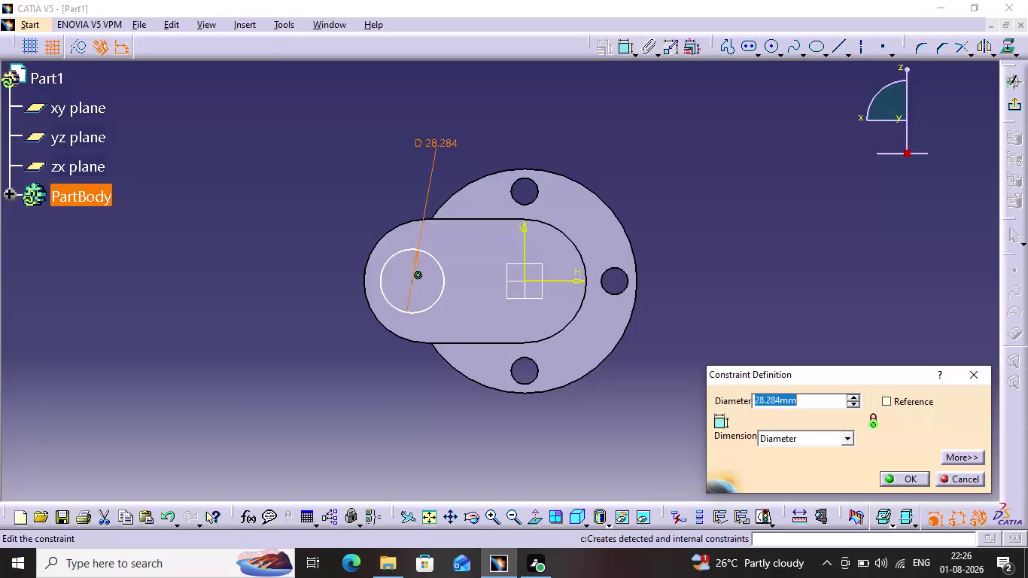
Change the circle's diameter from 28.284 to 45 mm.
double_click(443, 141)
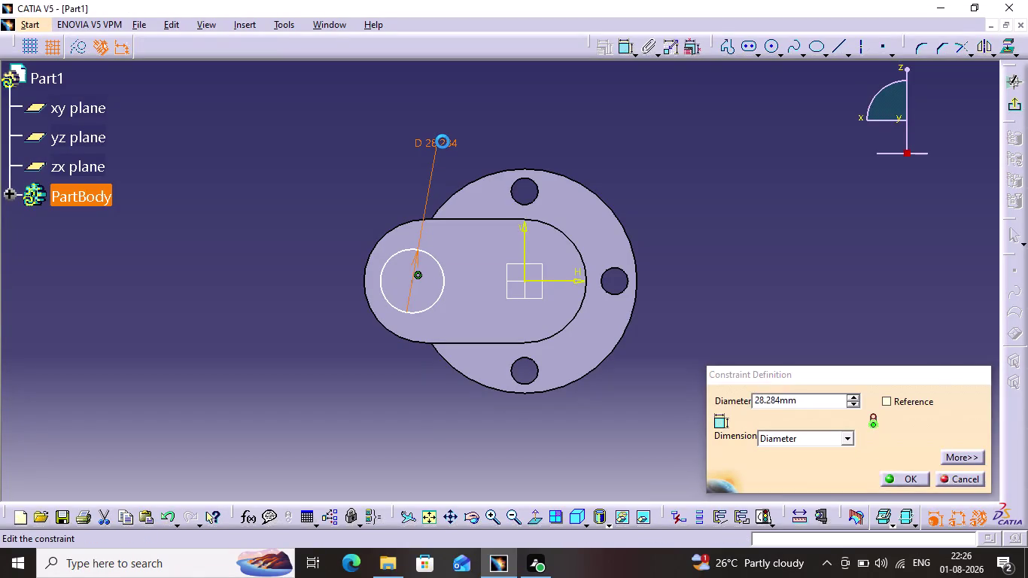
text(45)
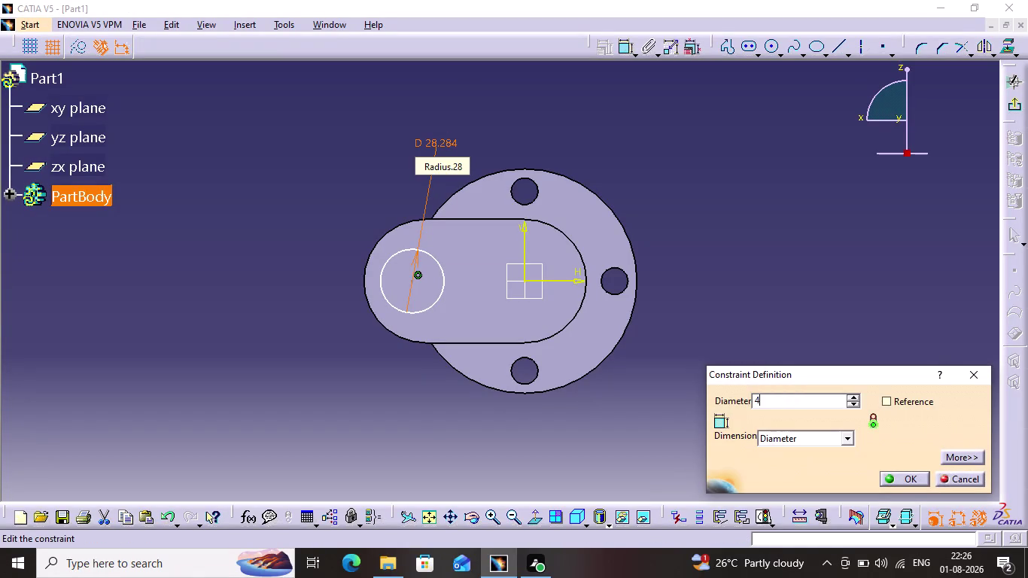
key(Return)
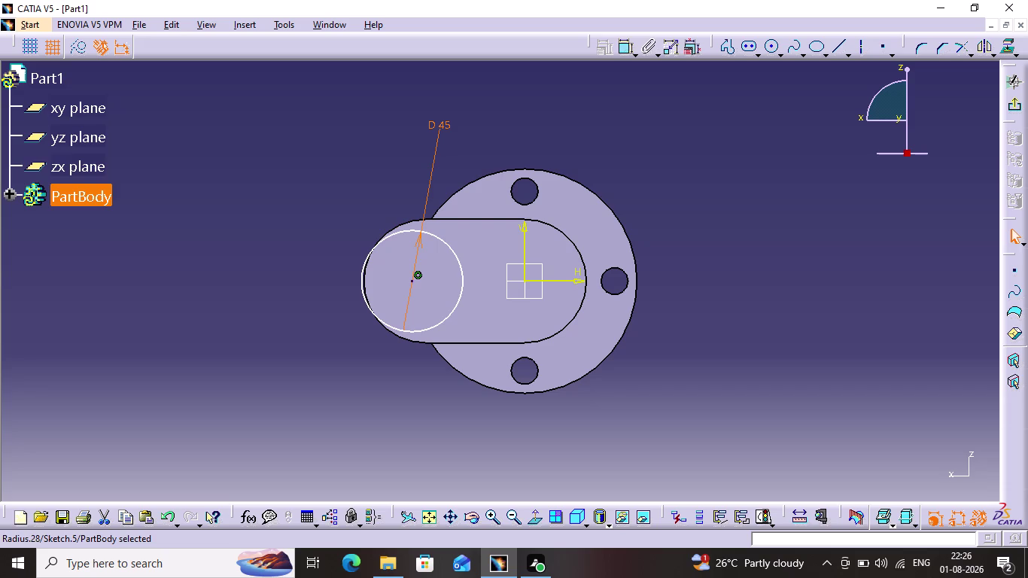
Make the circle concentric with the arm pad's rounded end and exit the sketch.
click(403, 232)
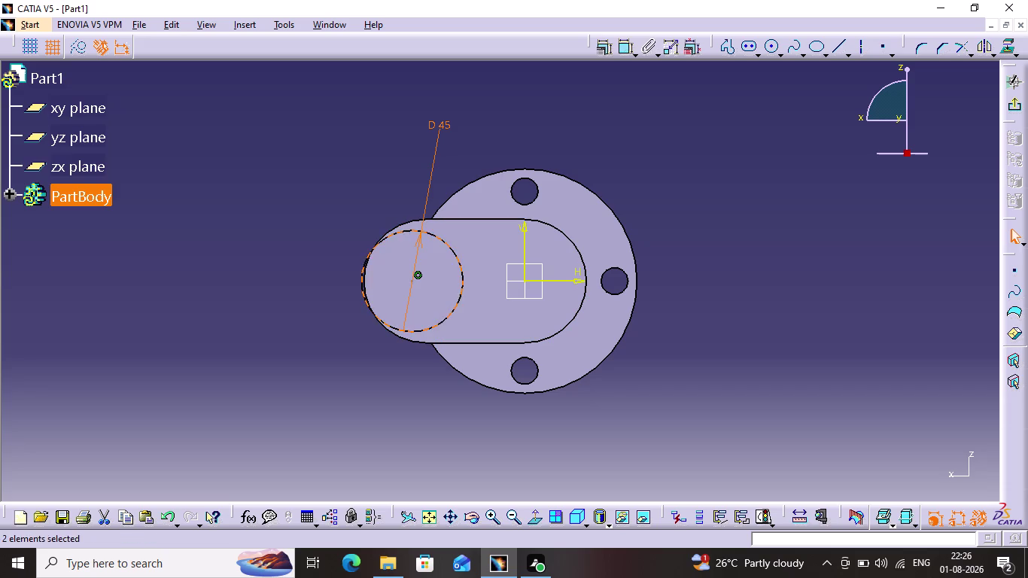
click(407, 223)
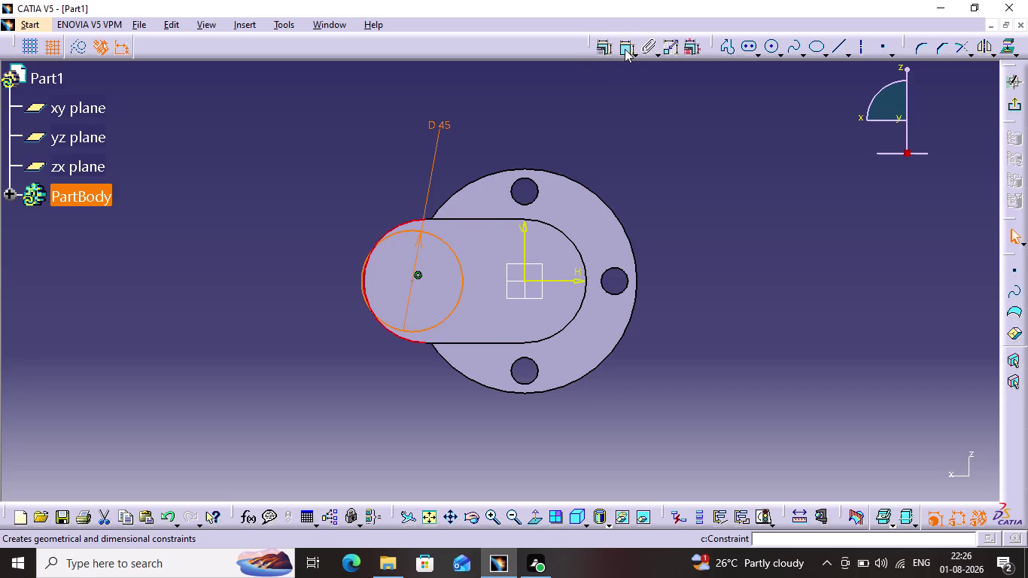
click(601, 48)
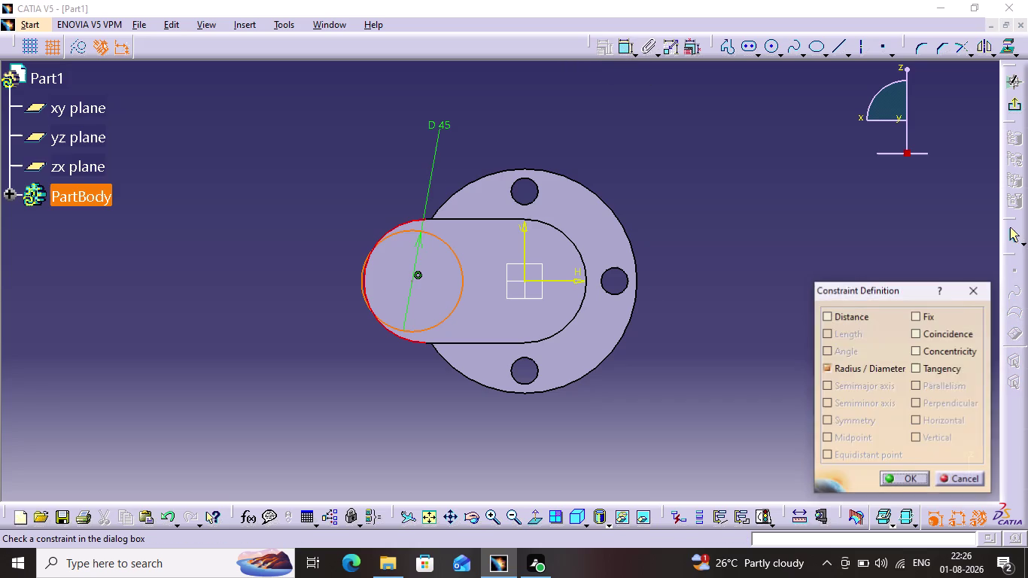
click(917, 350)
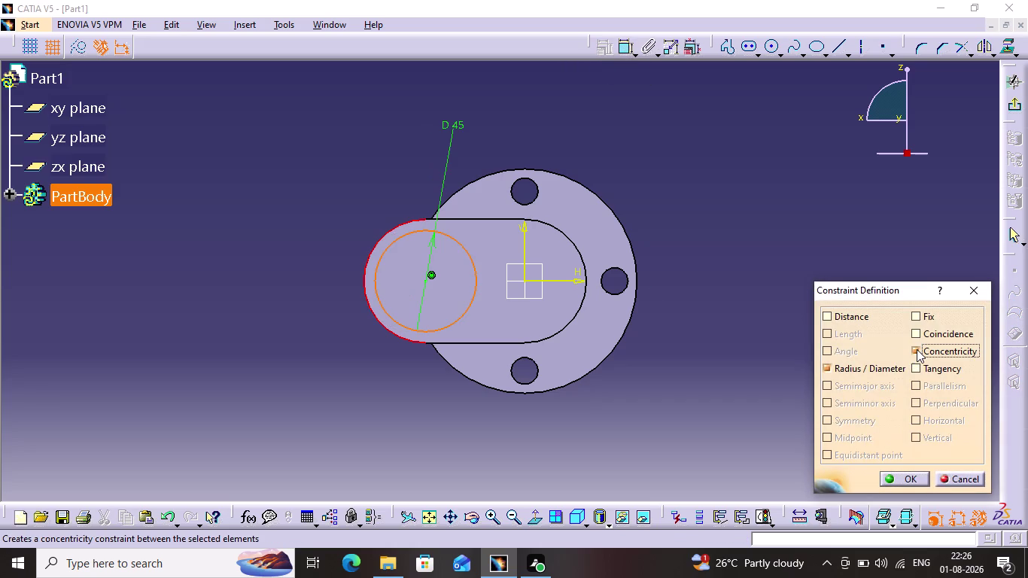
click(897, 483)
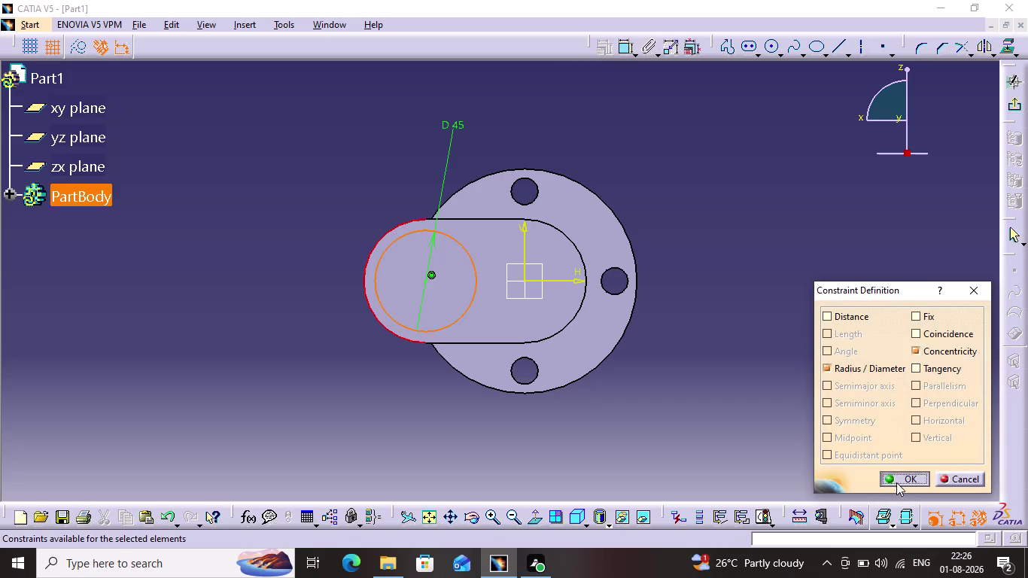
click(825, 319)
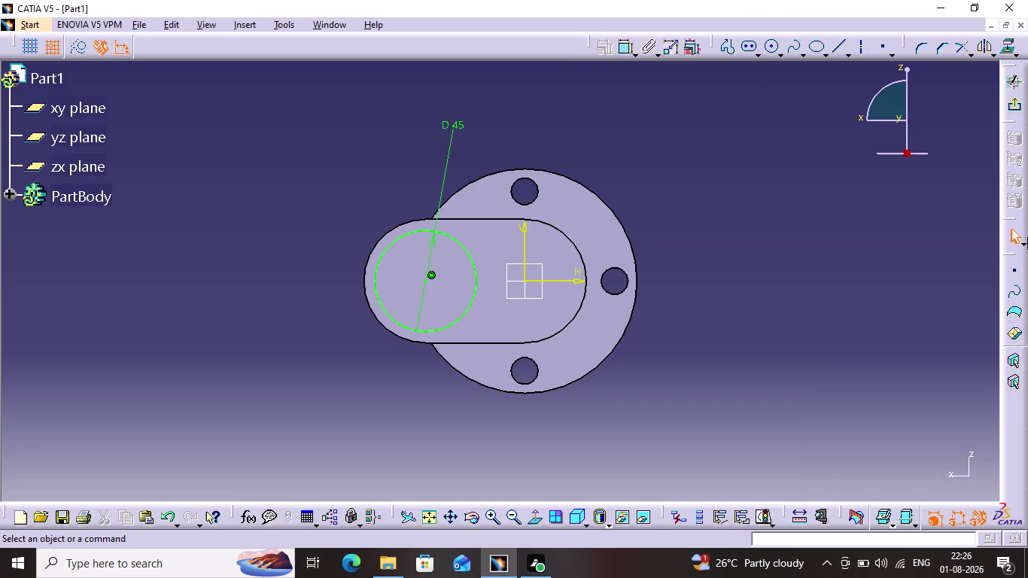
click(1024, 107)
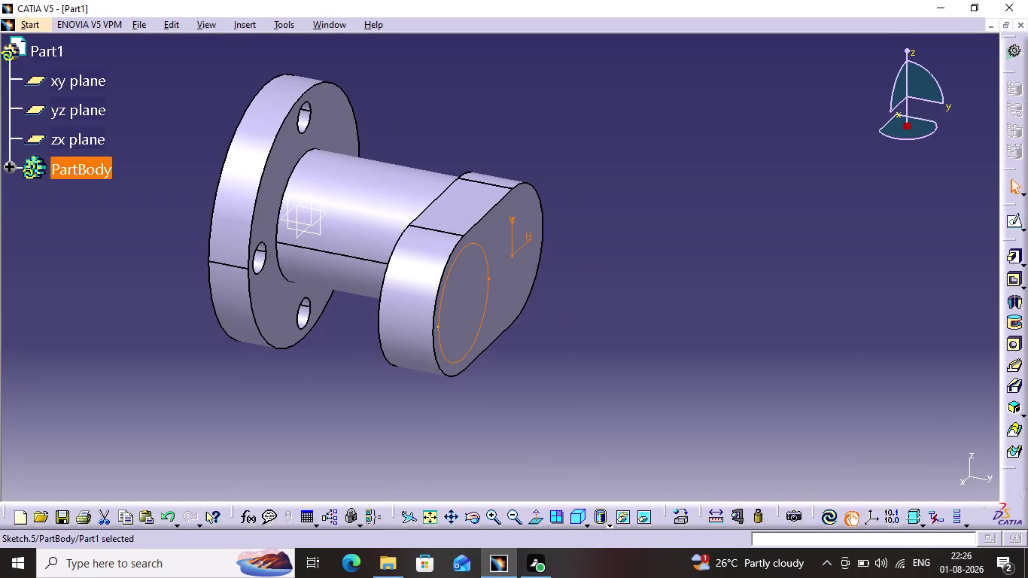
Pad the 45 mm circle 35 mm into a pin and start a sketch on its end face.
click(1010, 260)
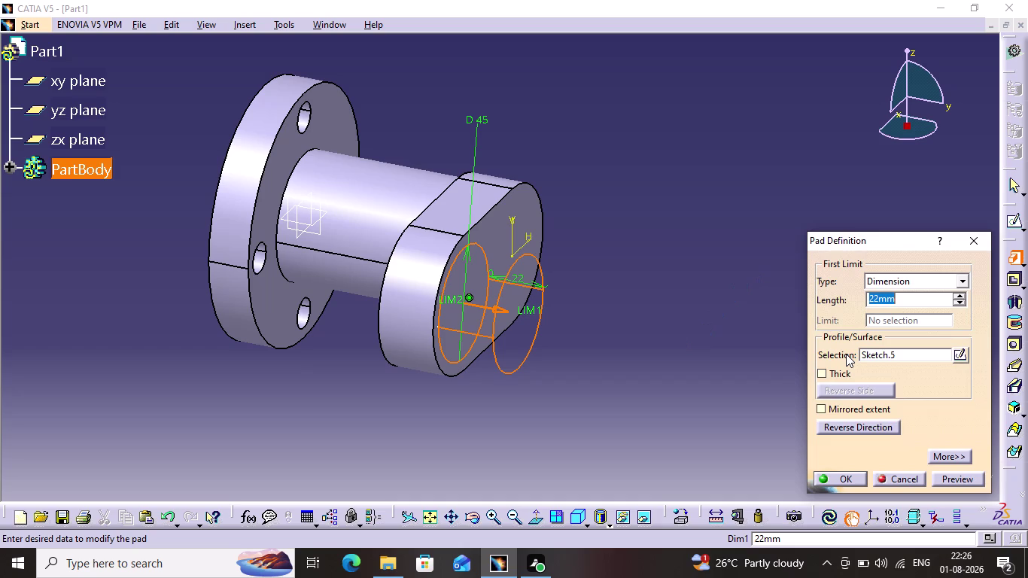
text(3)
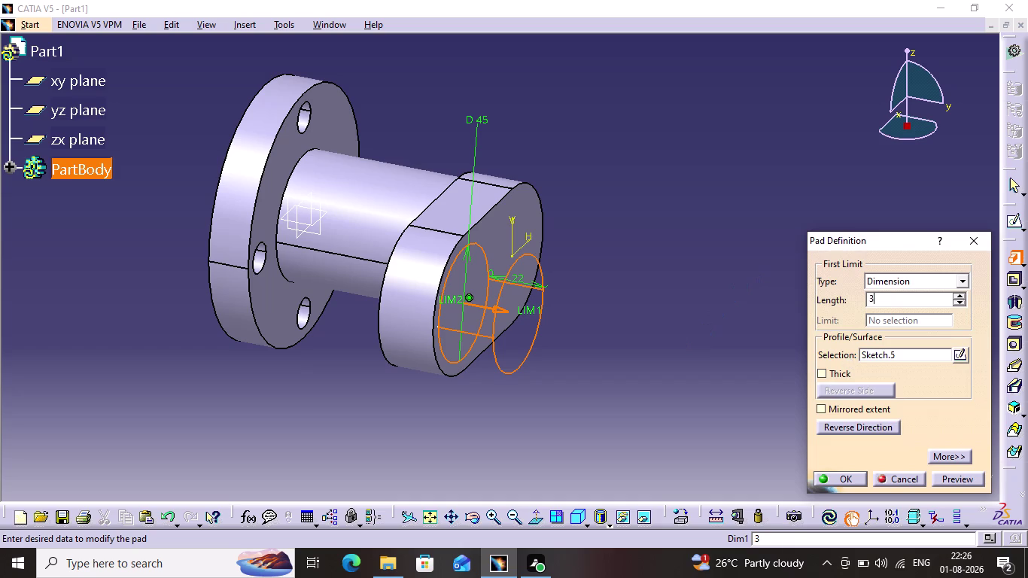
text(5)
key(Return)
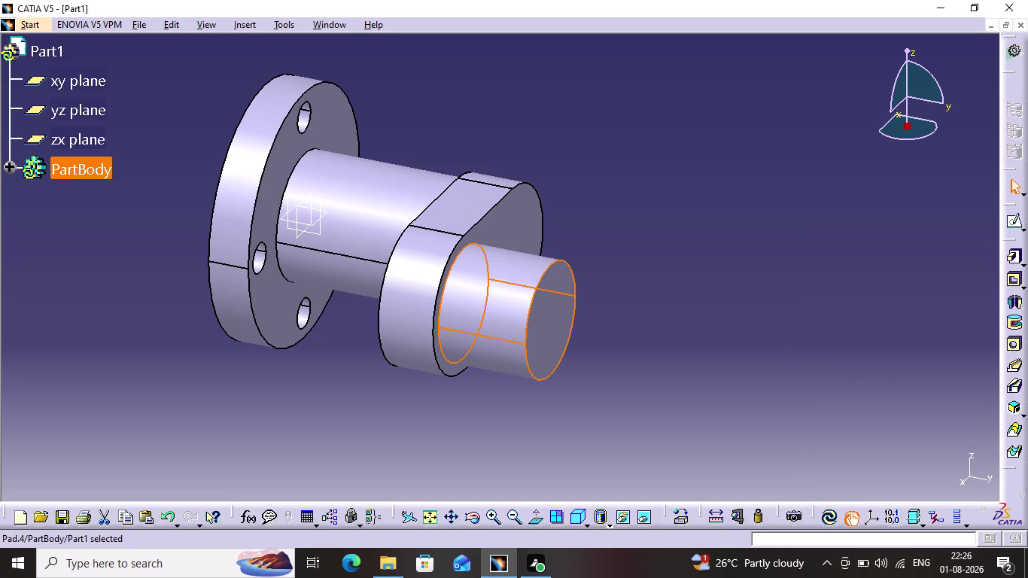
click(744, 427)
click(552, 300)
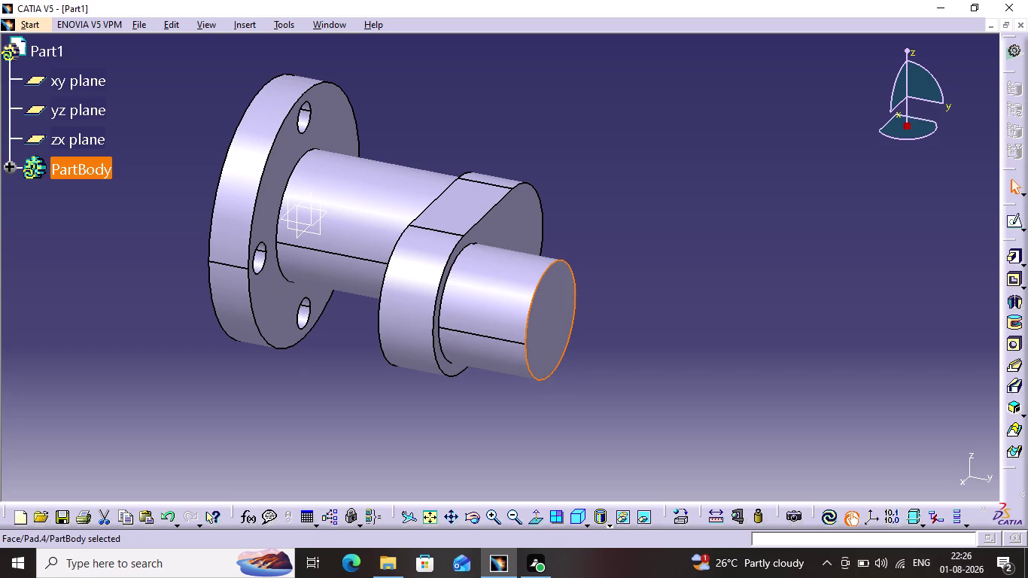
click(1010, 229)
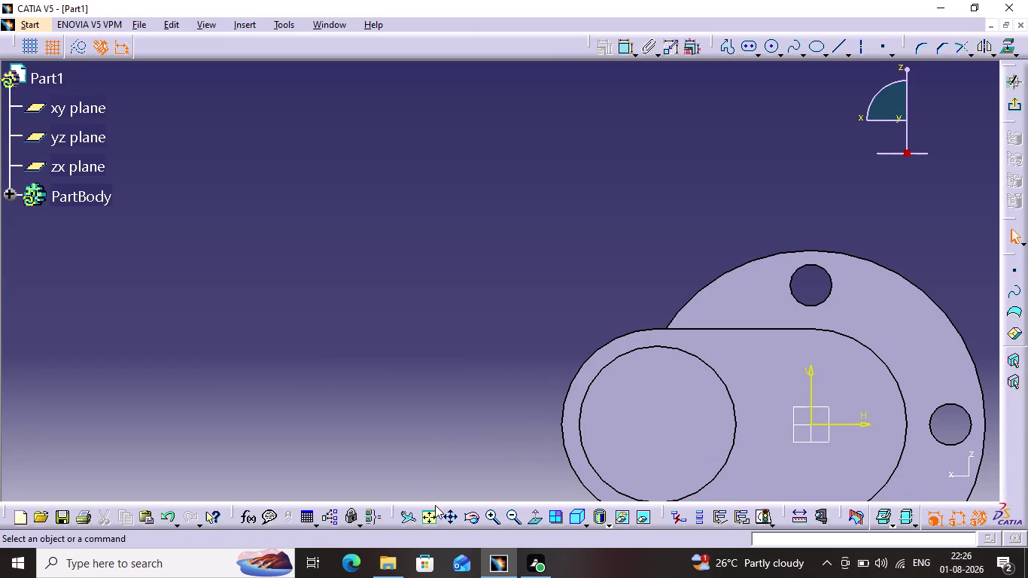
Draw an elongated slot from the pin's center along the horizontal axis.
click(434, 513)
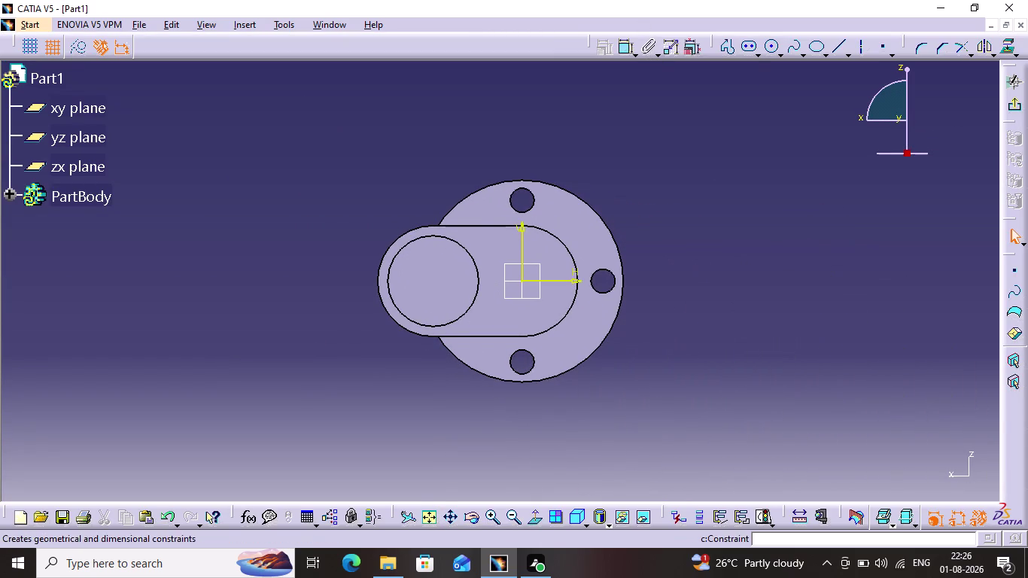
click(749, 54)
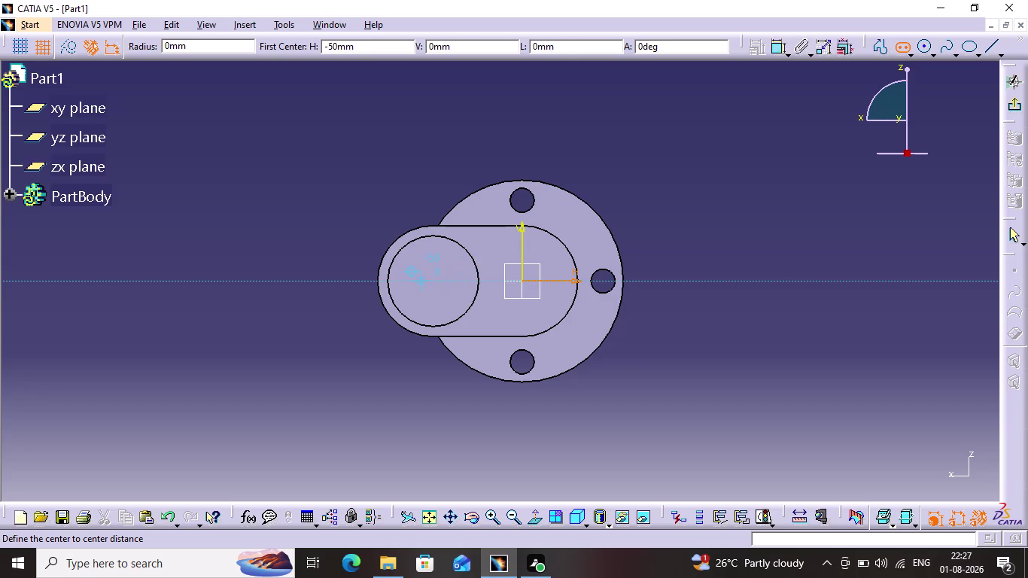
click(430, 281)
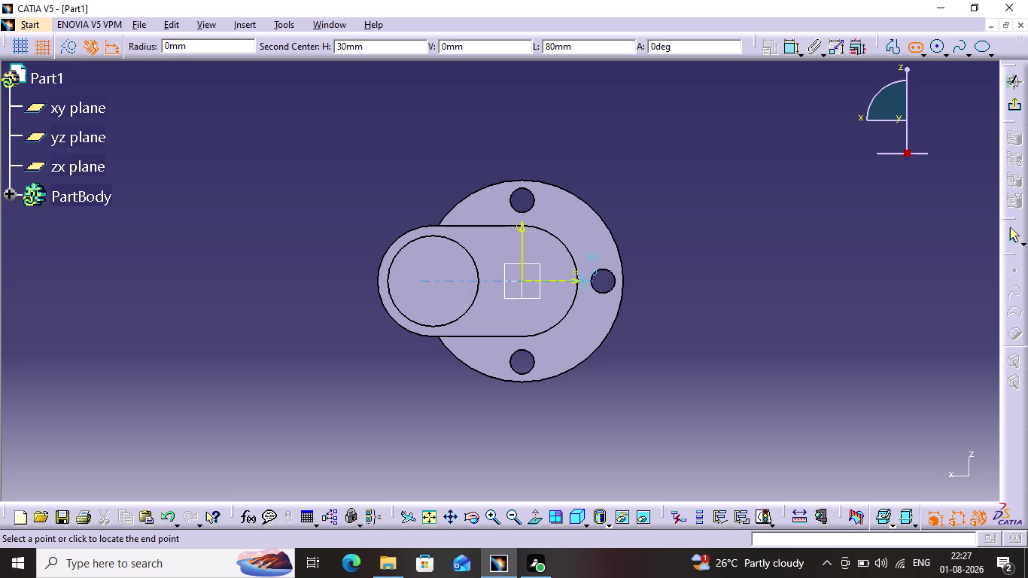
click(582, 284)
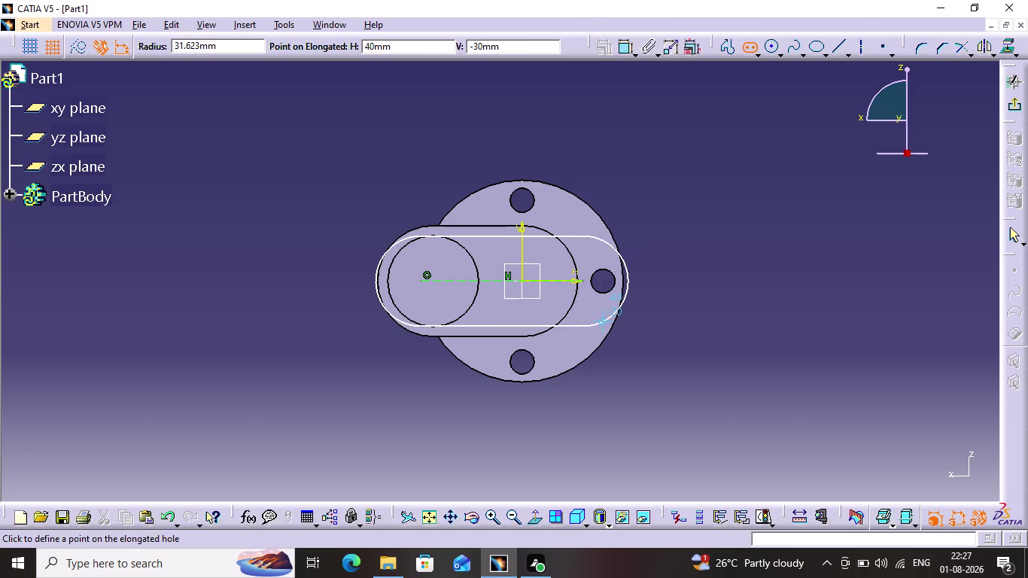
click(605, 341)
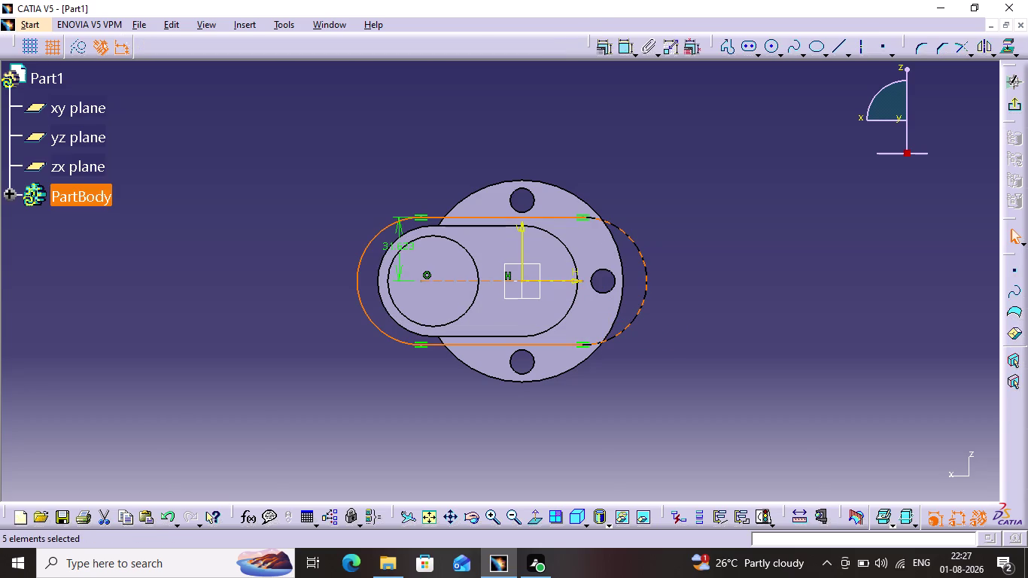
double_click(408, 244)
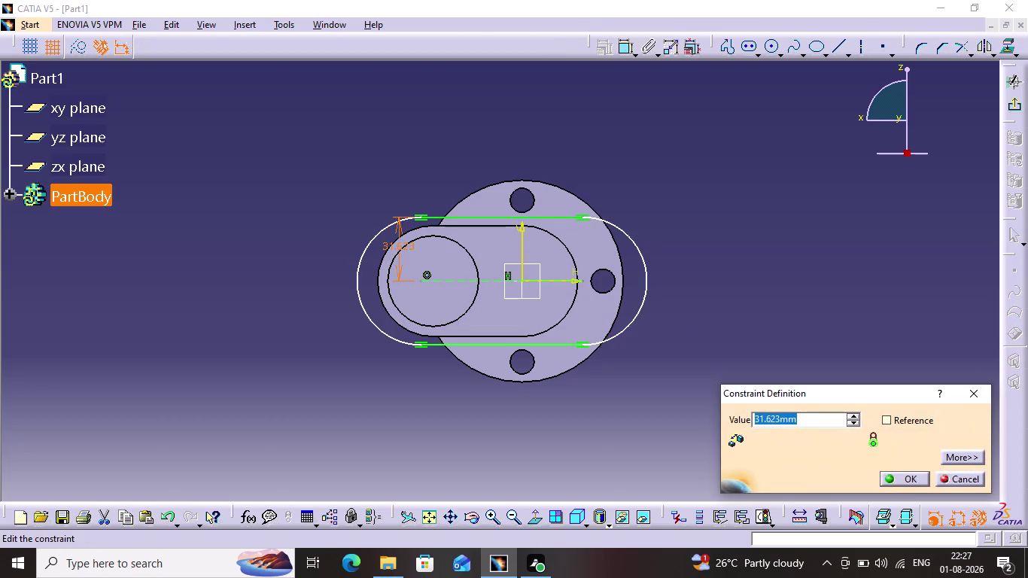
Change the slot's end radius from 31.623 to 27.5 mm.
key(2)
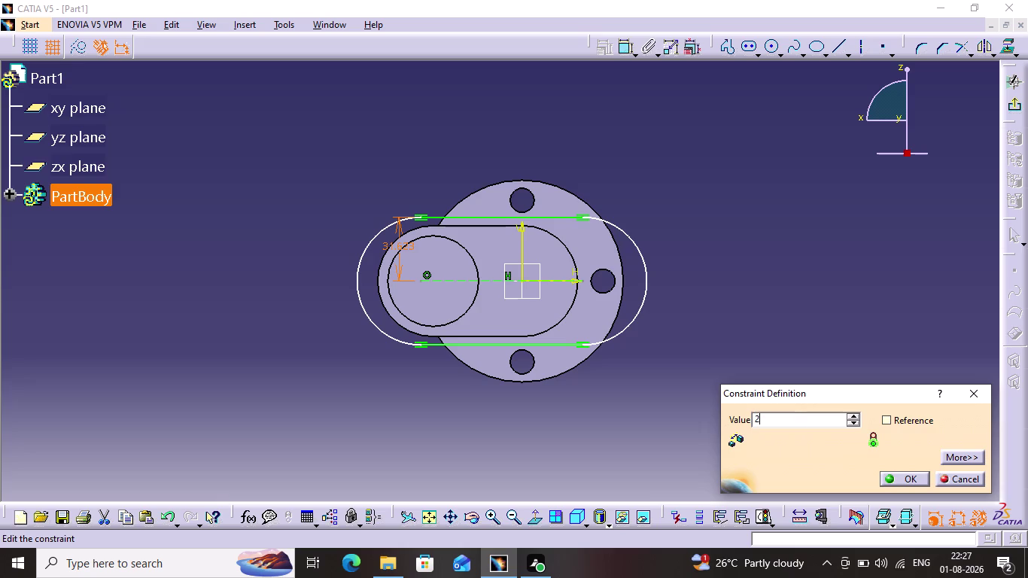
key(6)
key(BackSpace)
text(7.)
text(5)
click(920, 475)
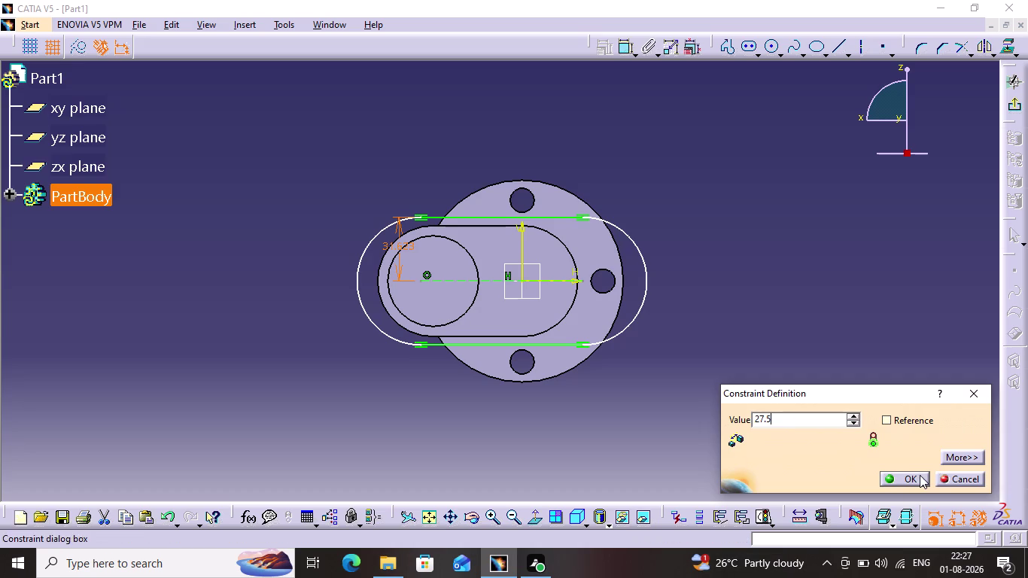
click(499, 225)
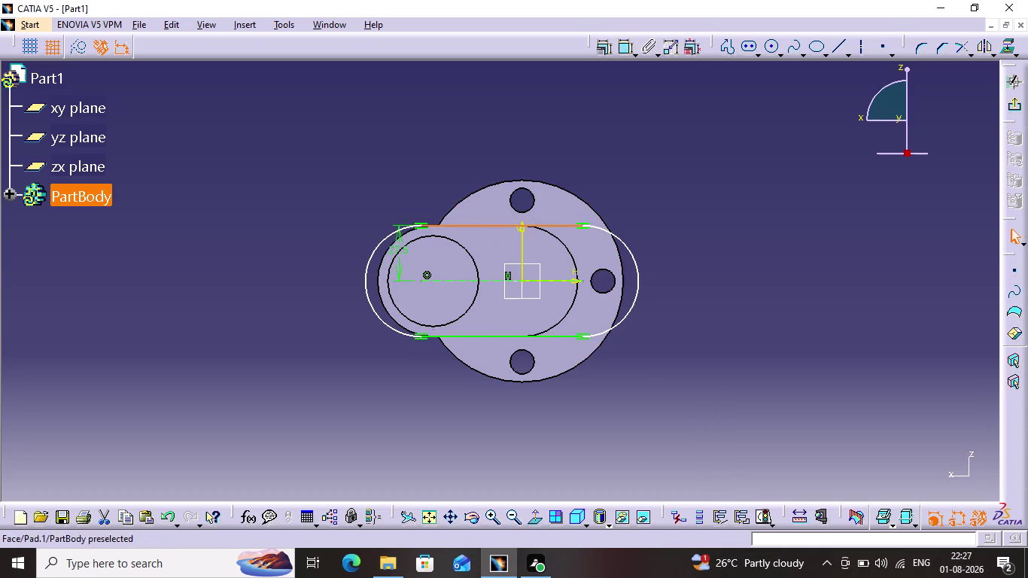
click(622, 43)
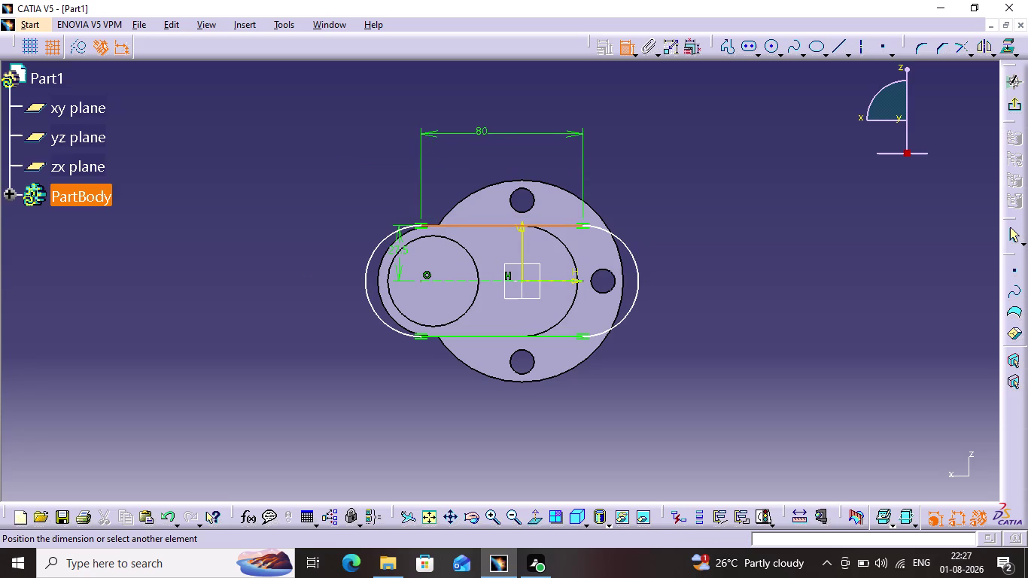
Place the 80 mm center-distance dimension and pick the slot center and pin edge.
click(502, 123)
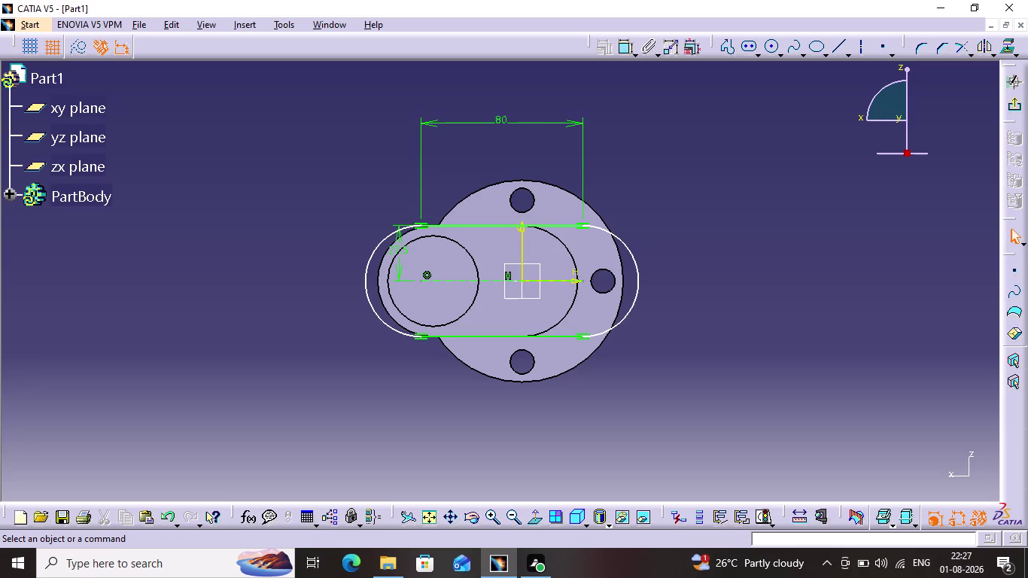
click(607, 95)
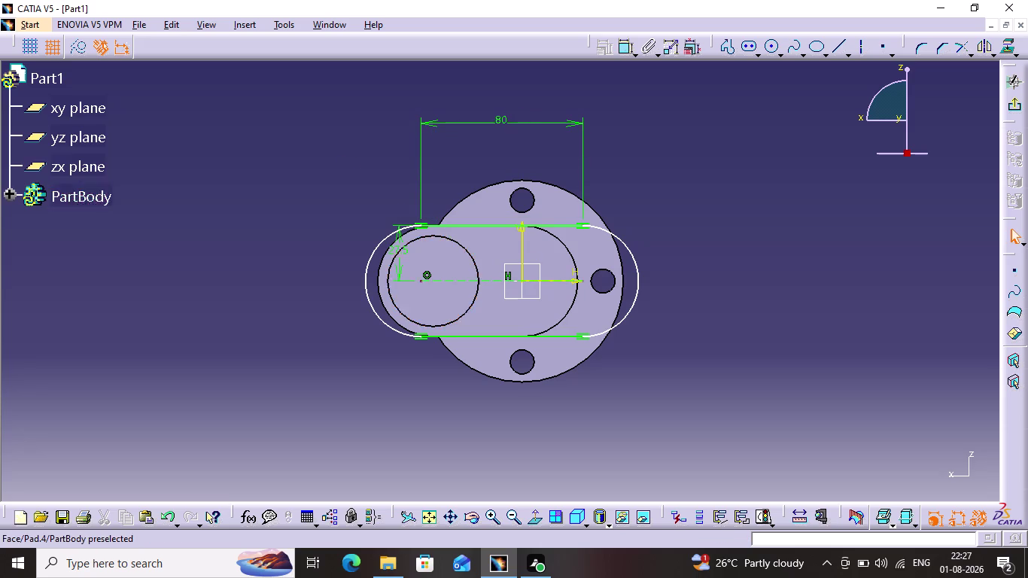
click(420, 281)
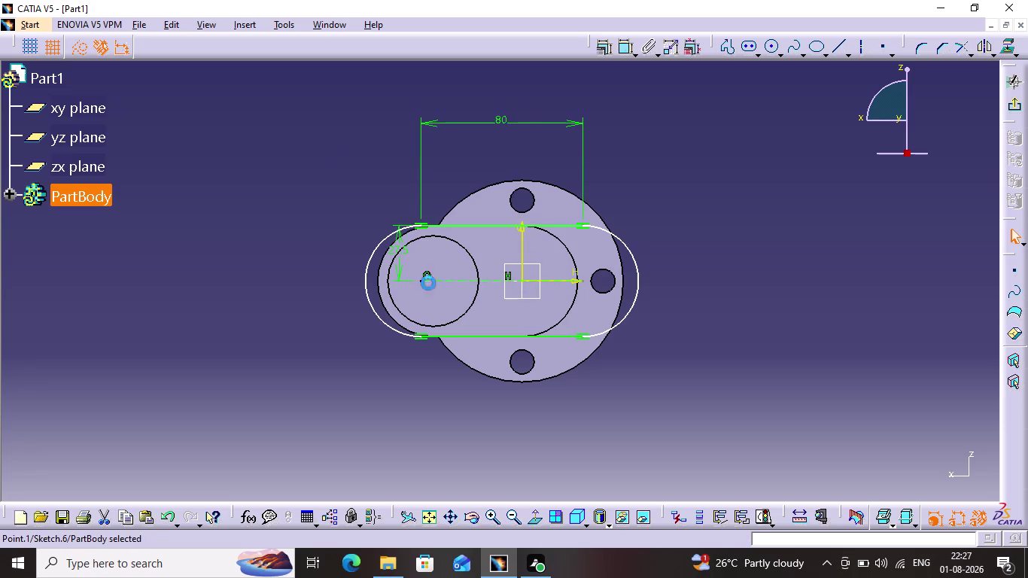
click(488, 306)
click(321, 274)
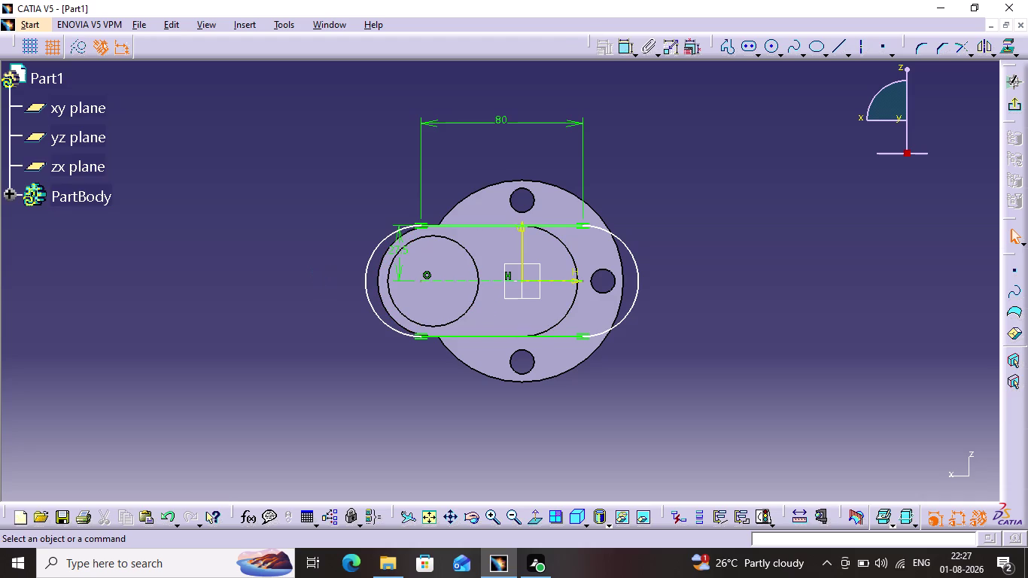
click(370, 275)
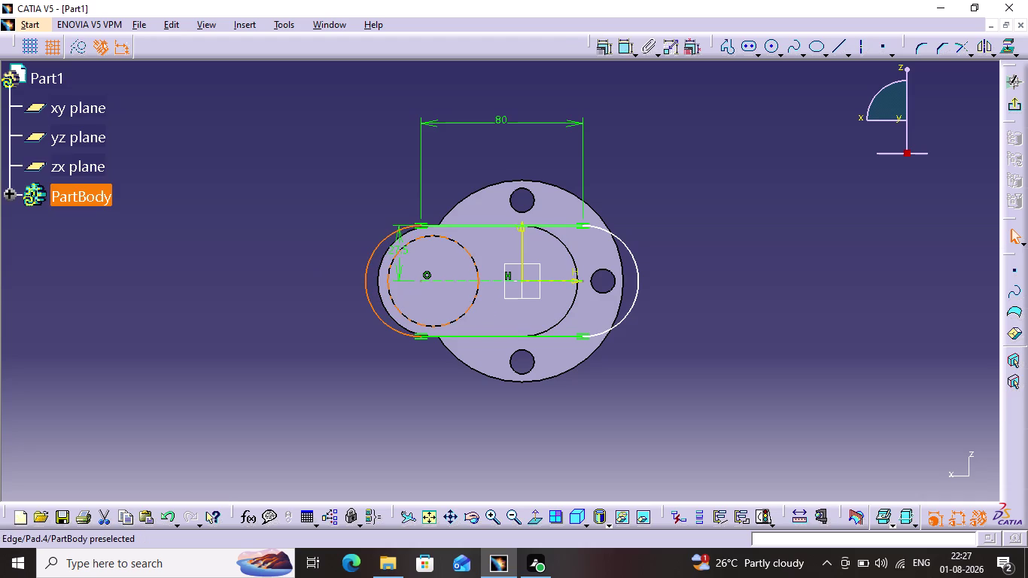
Make the slot's left arc concentric with the smaller circle and exit the sketch.
click(472, 259)
click(599, 51)
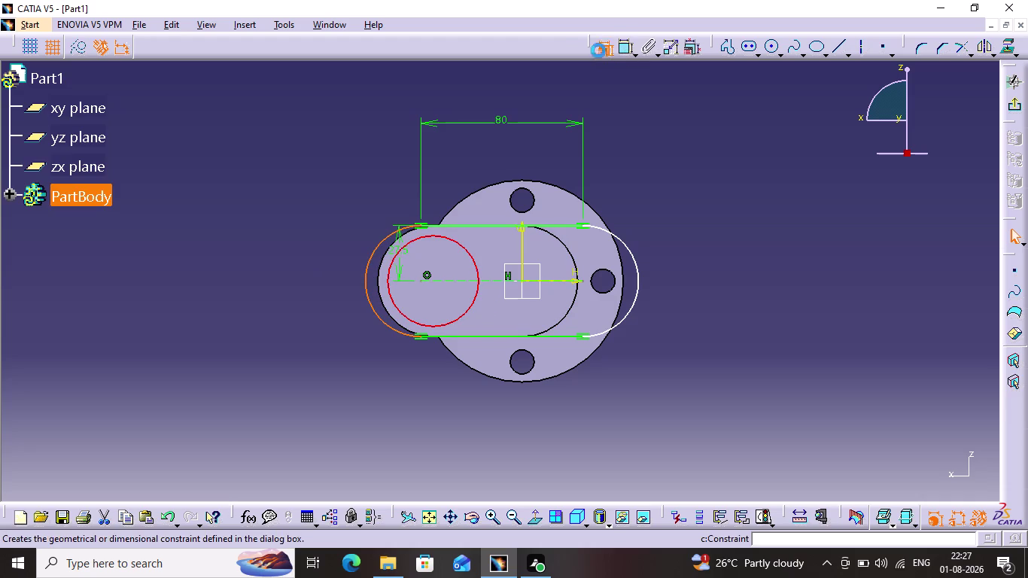
click(921, 353)
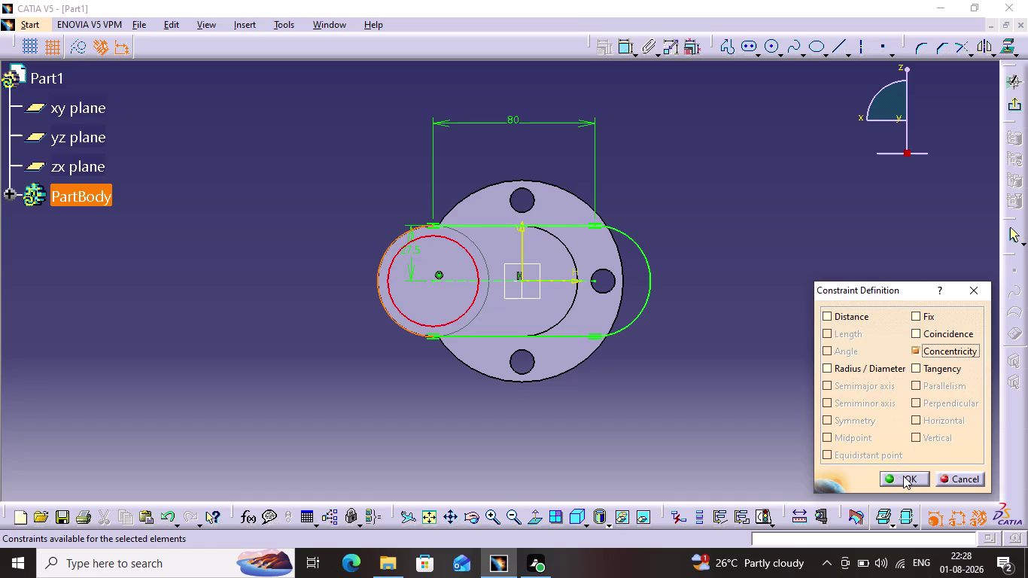
click(903, 475)
click(818, 392)
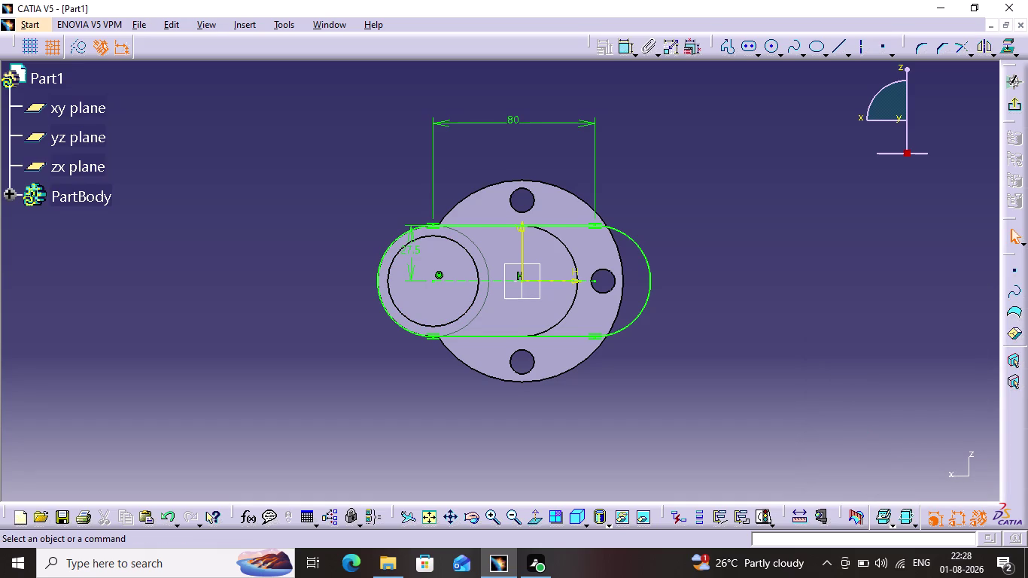
click(1014, 116)
Pad the oblong profile 25 mm into an arm and start a sketch on its face.
click(1015, 110)
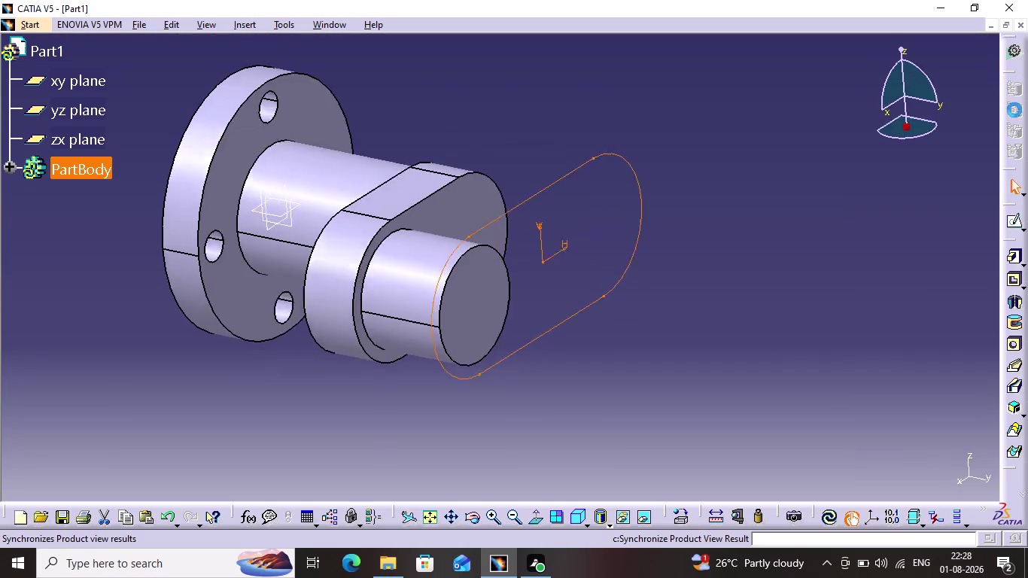
click(1013, 254)
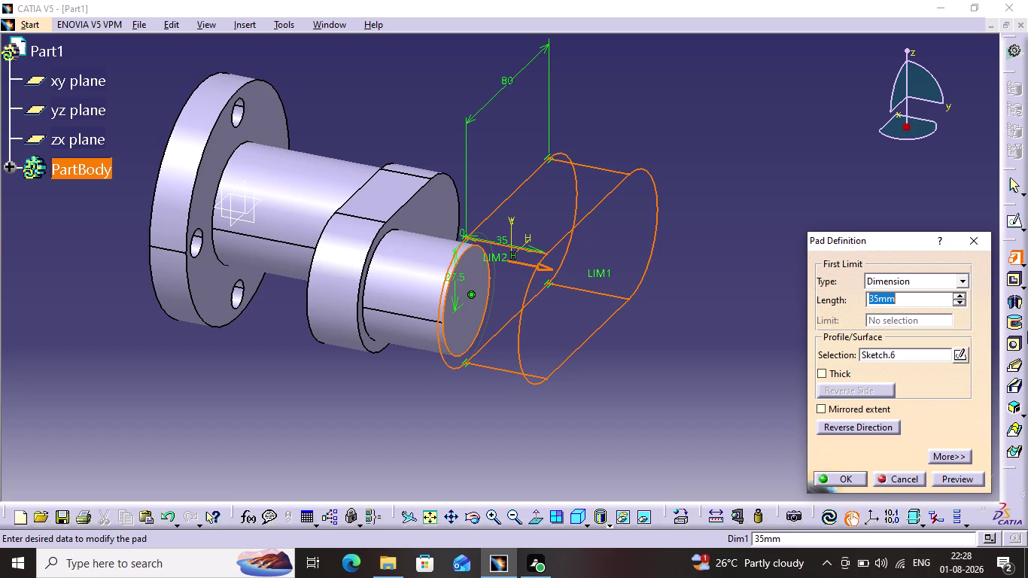
text(25)
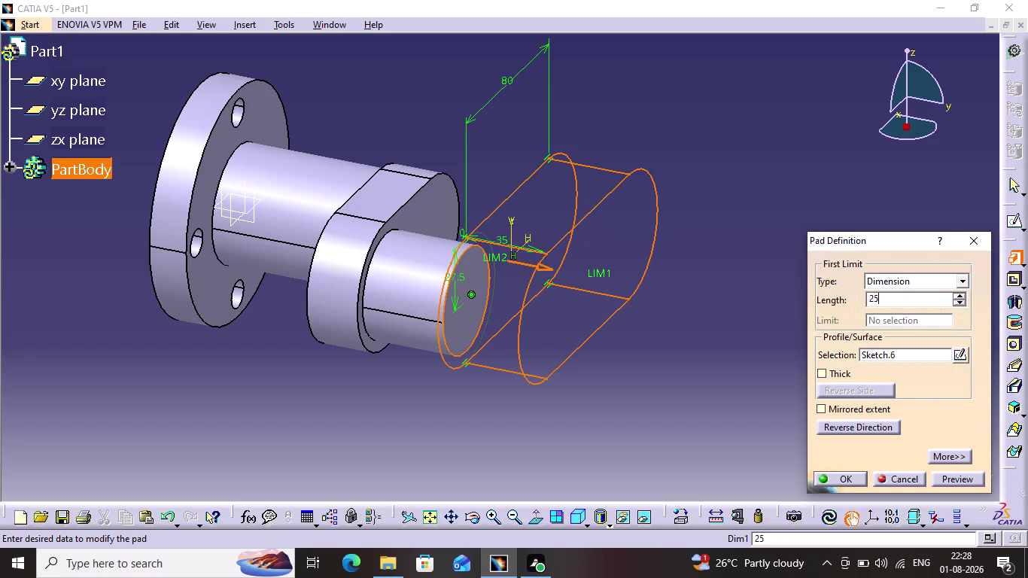
key(Return)
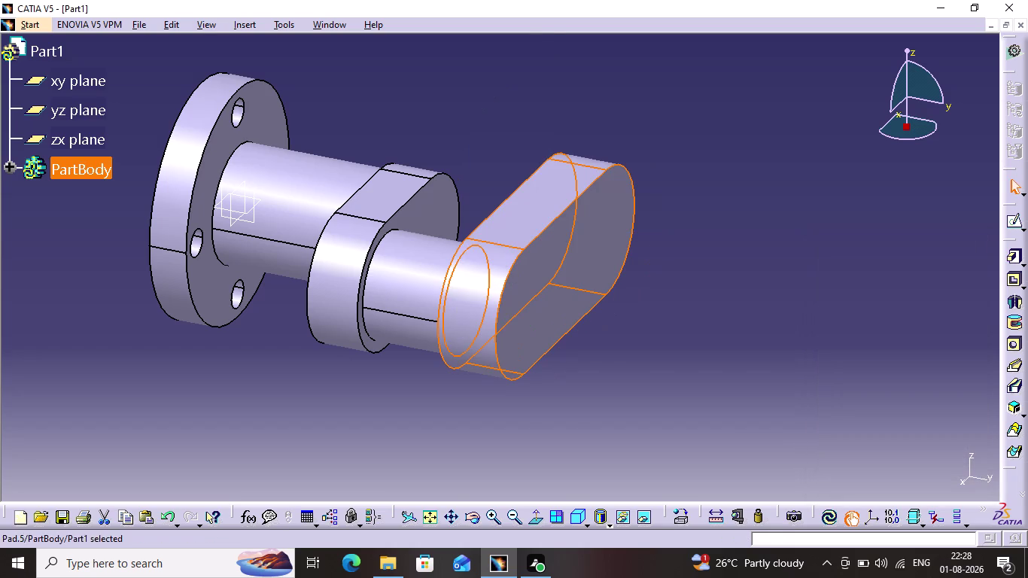
click(724, 200)
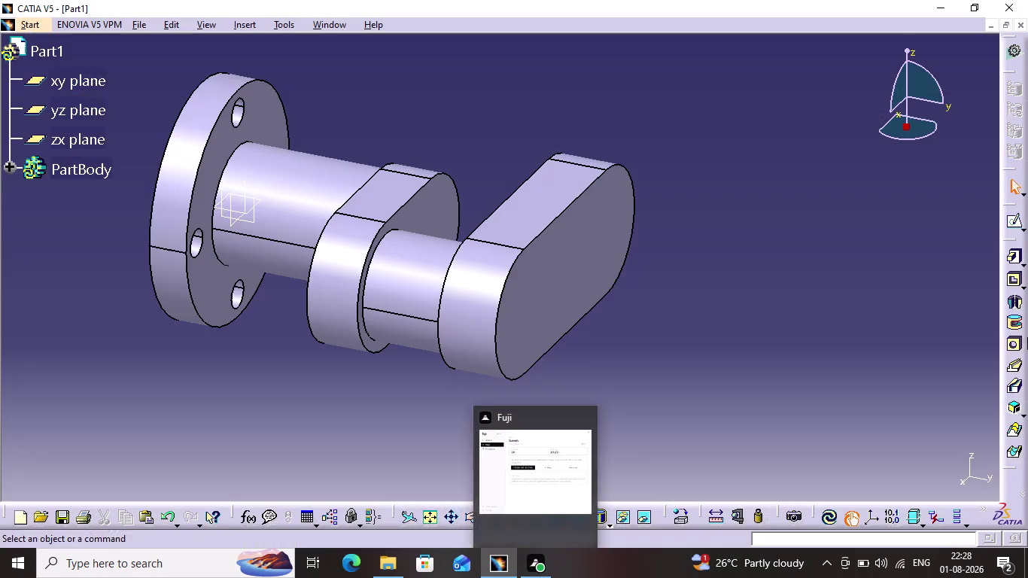
click(596, 237)
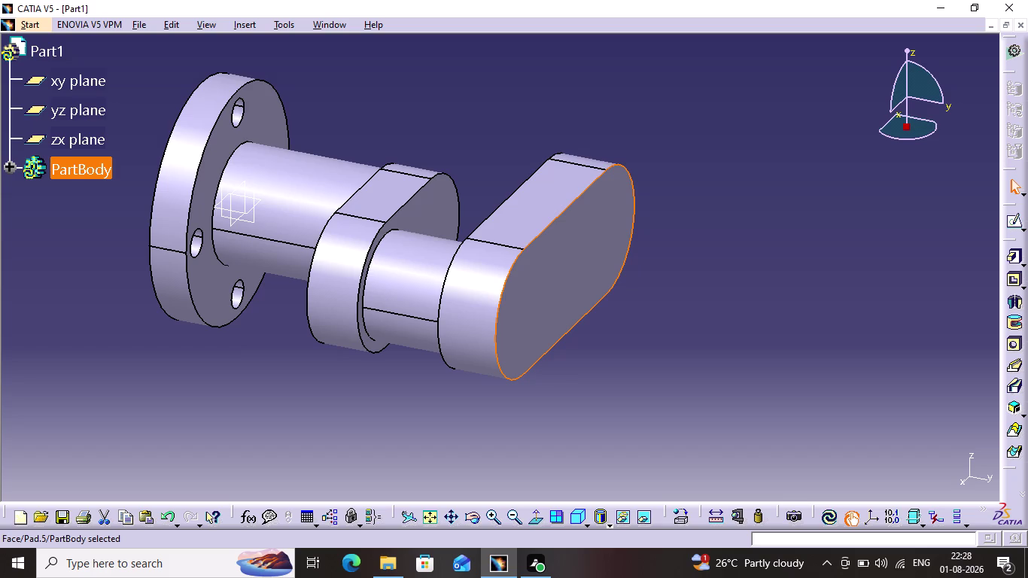
click(1010, 223)
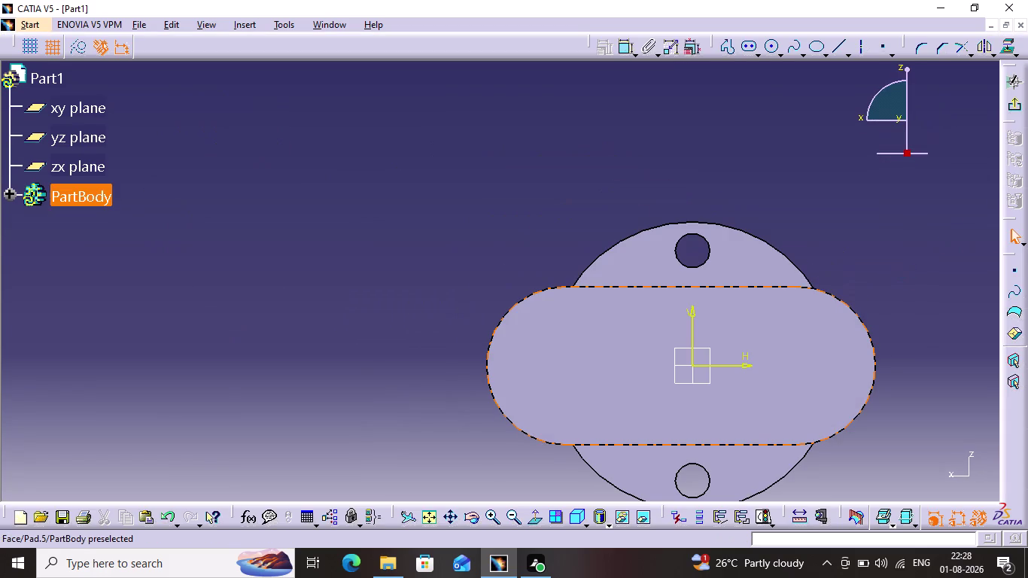
Draw a circle near the arm's right end and dimension it to 45 mm diameter.
click(770, 54)
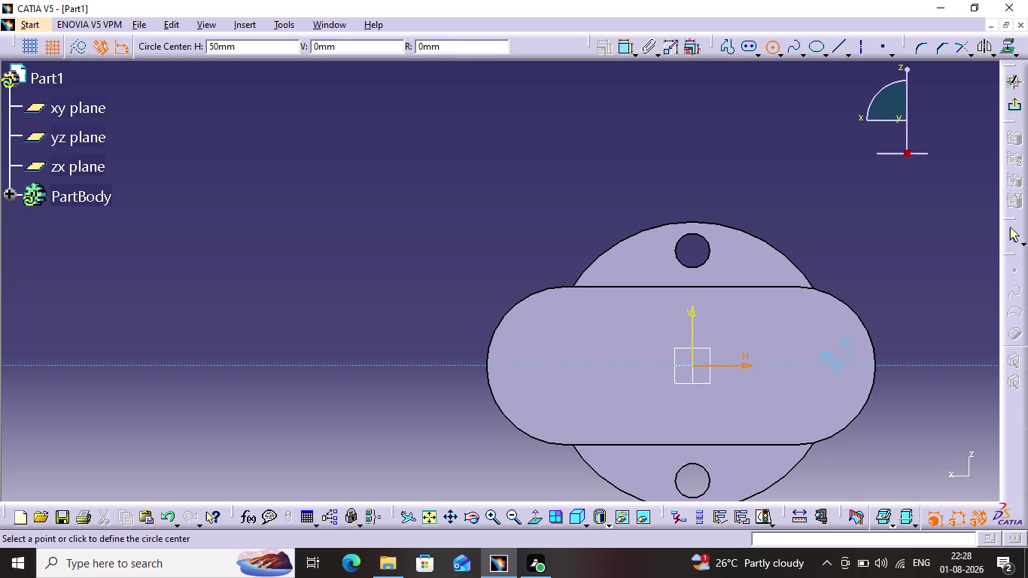
click(829, 365)
click(840, 422)
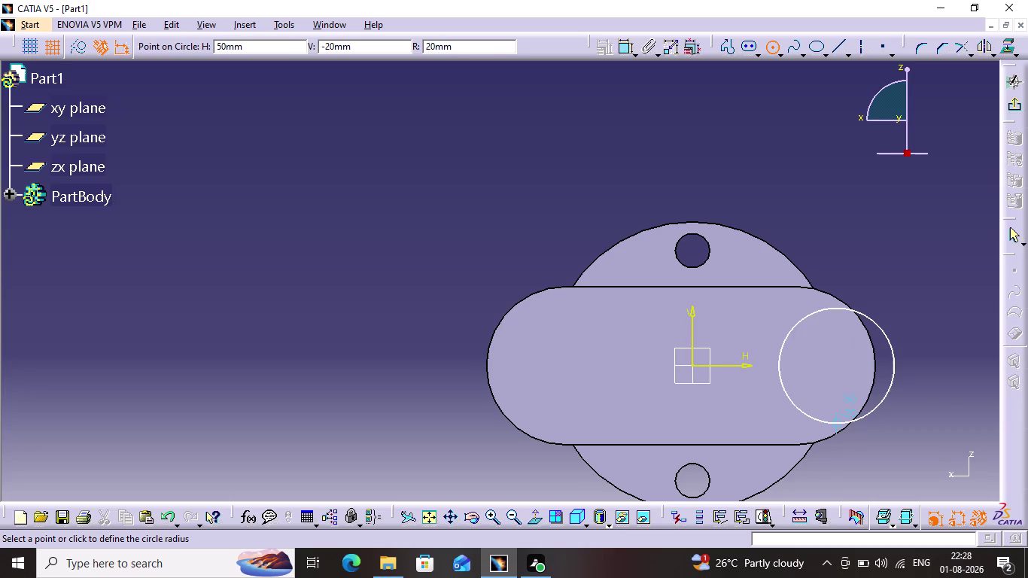
click(950, 384)
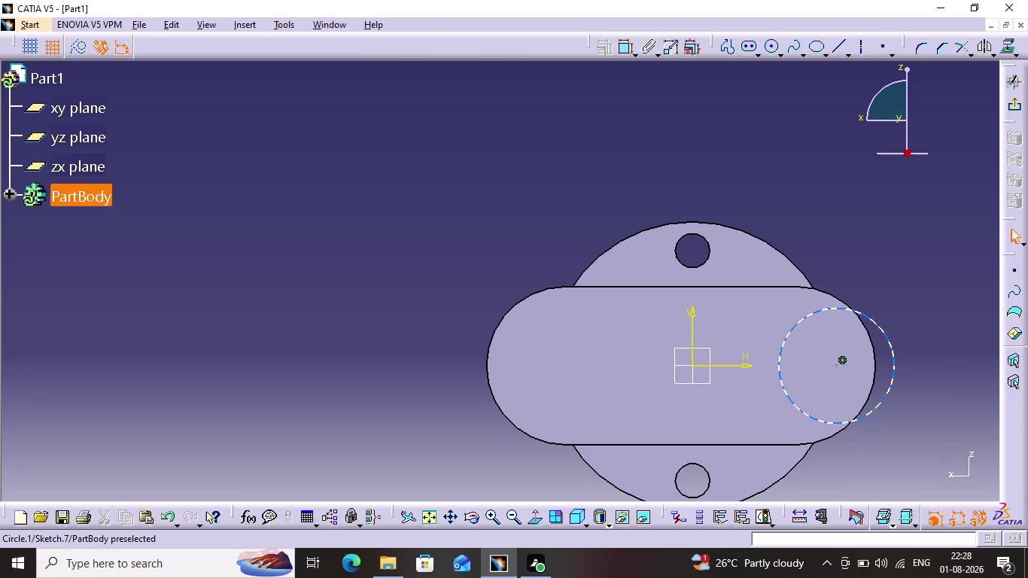
click(879, 325)
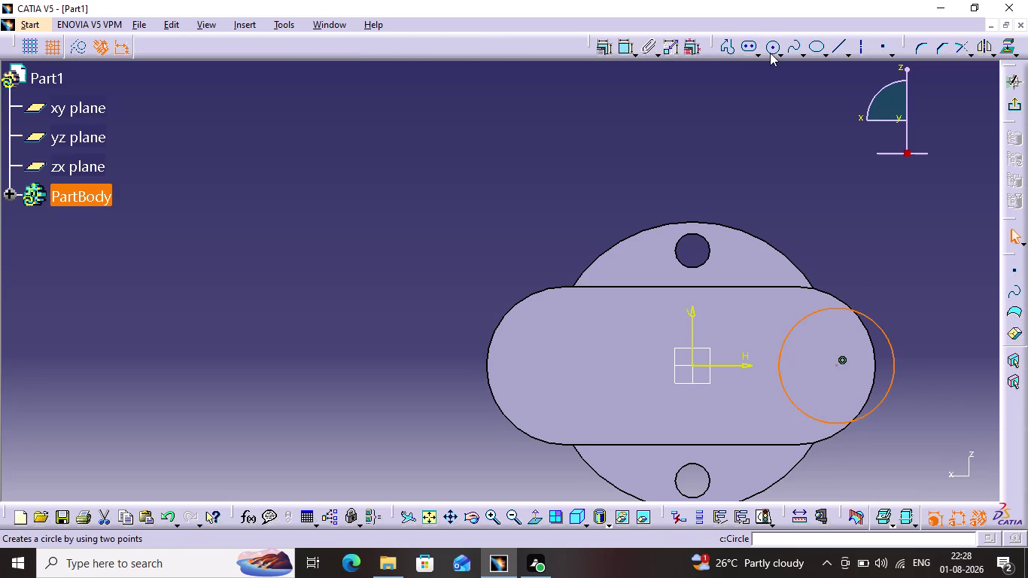
click(628, 47)
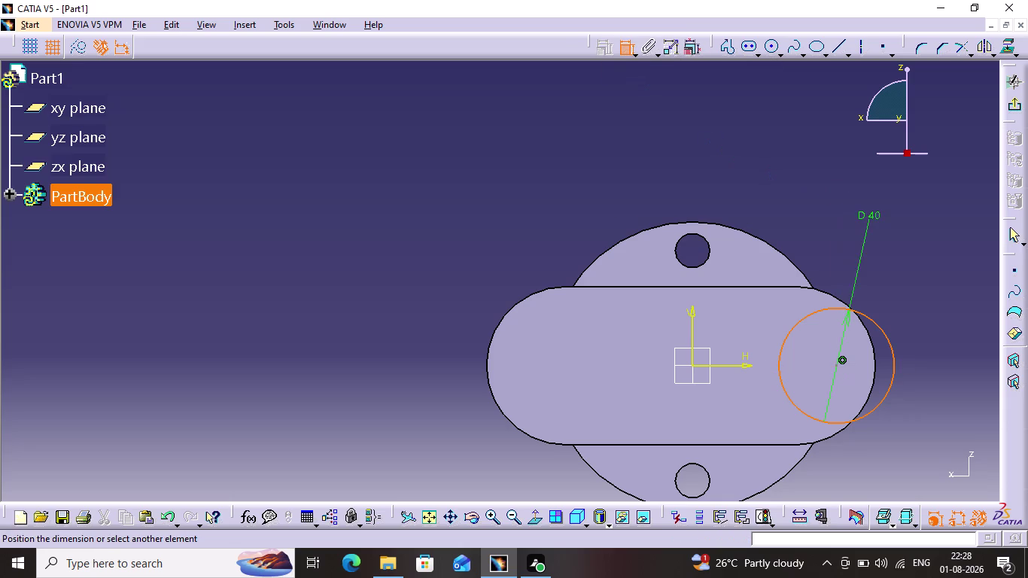
click(914, 217)
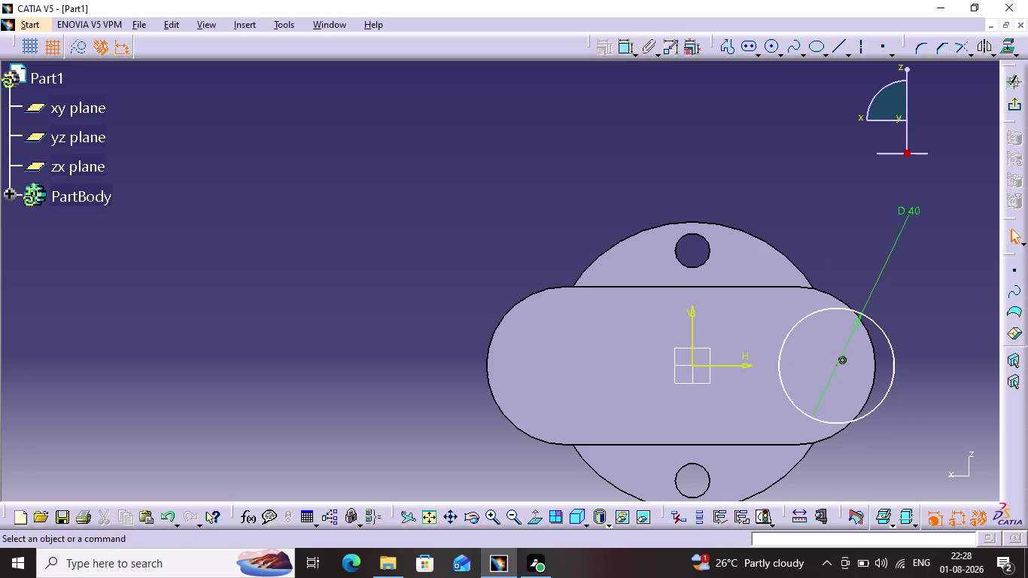
double_click(913, 213)
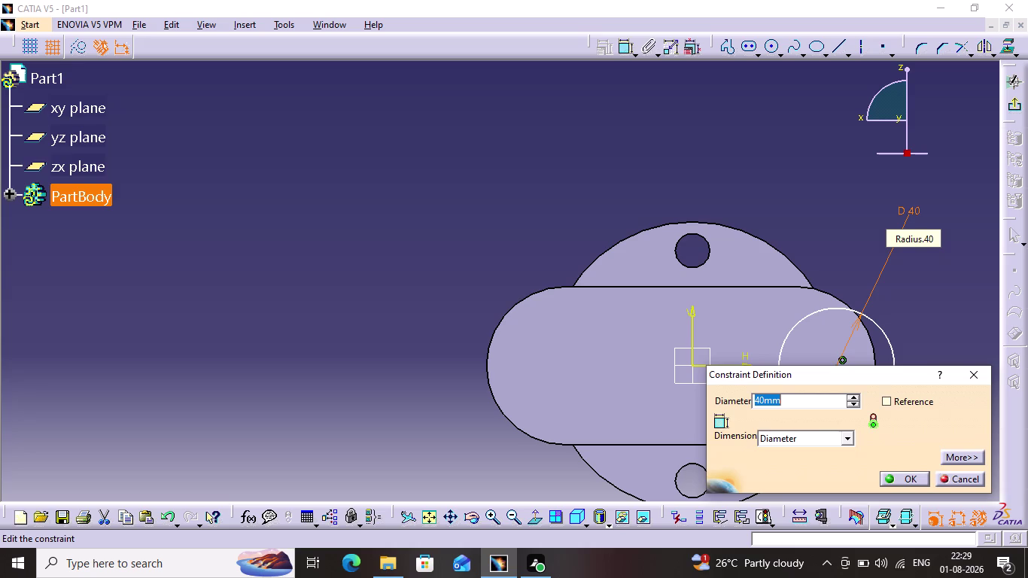
text(45)
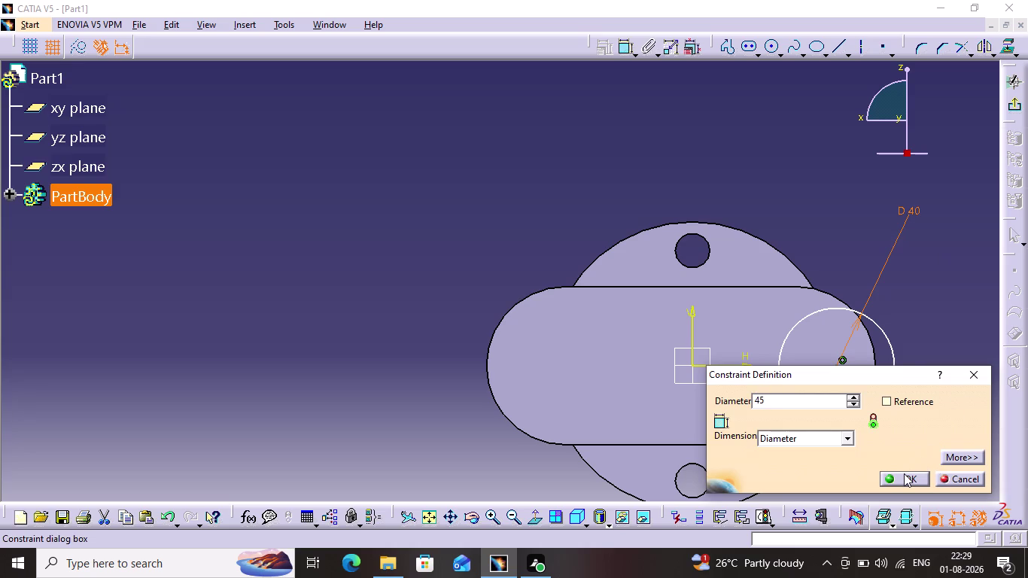
click(904, 473)
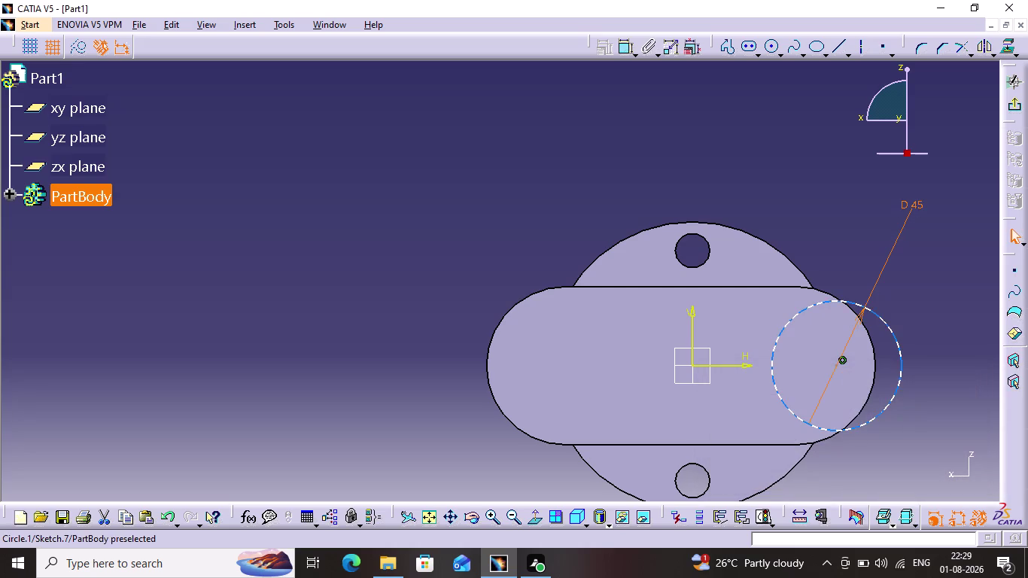
Make the 45 mm circle concentric with the arm's right rounded edge and exit the sketch.
click(900, 375)
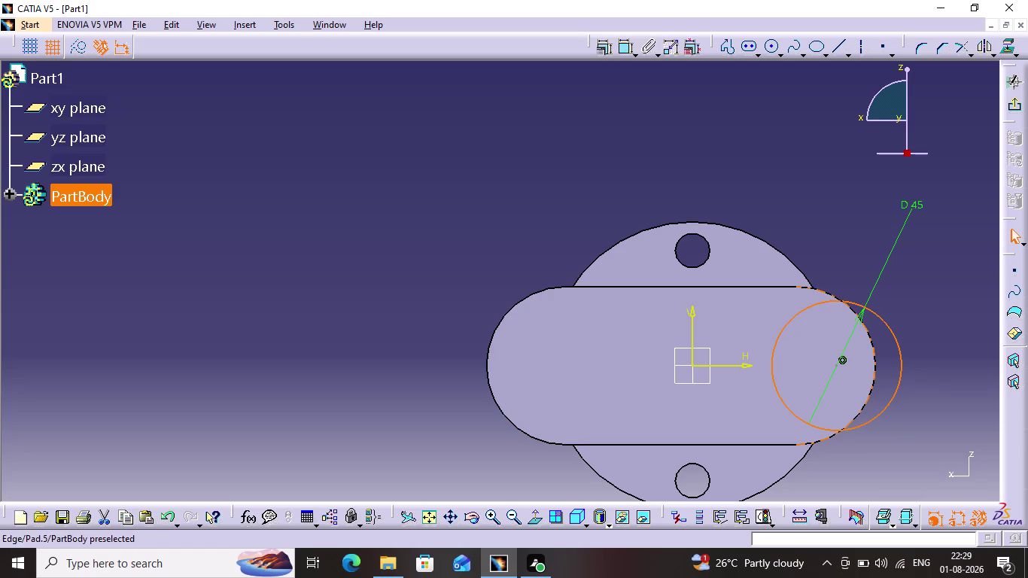
click(871, 337)
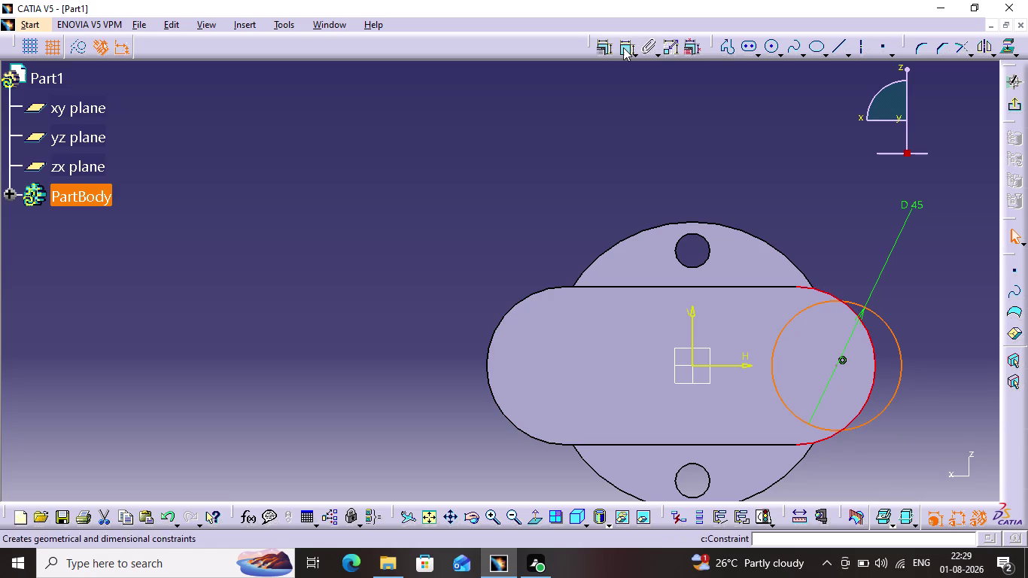
click(612, 47)
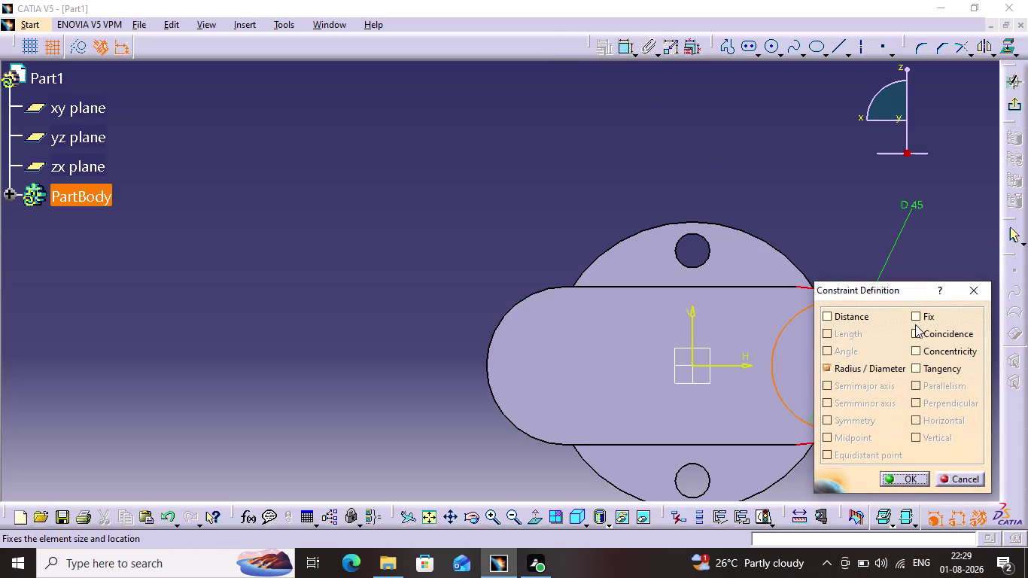
click(923, 350)
click(917, 473)
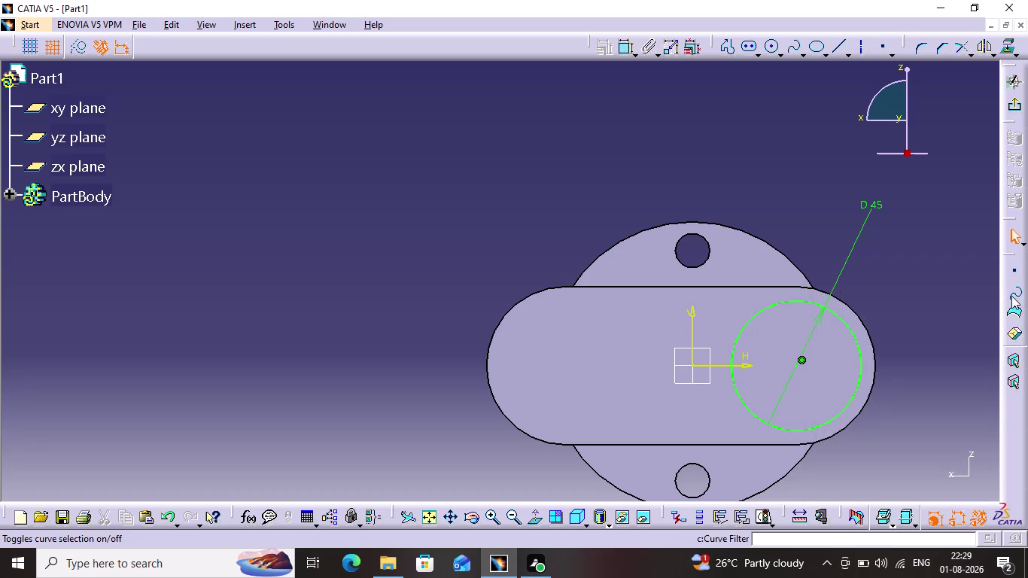
click(1010, 100)
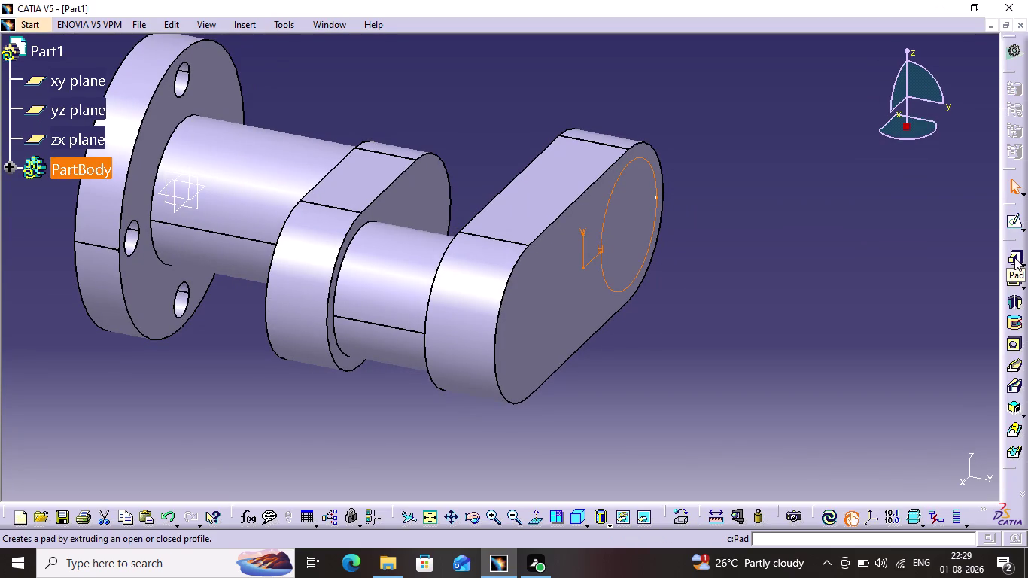
Pad the circle 35 mm into a pin and open a sketch on its end face.
click(1015, 257)
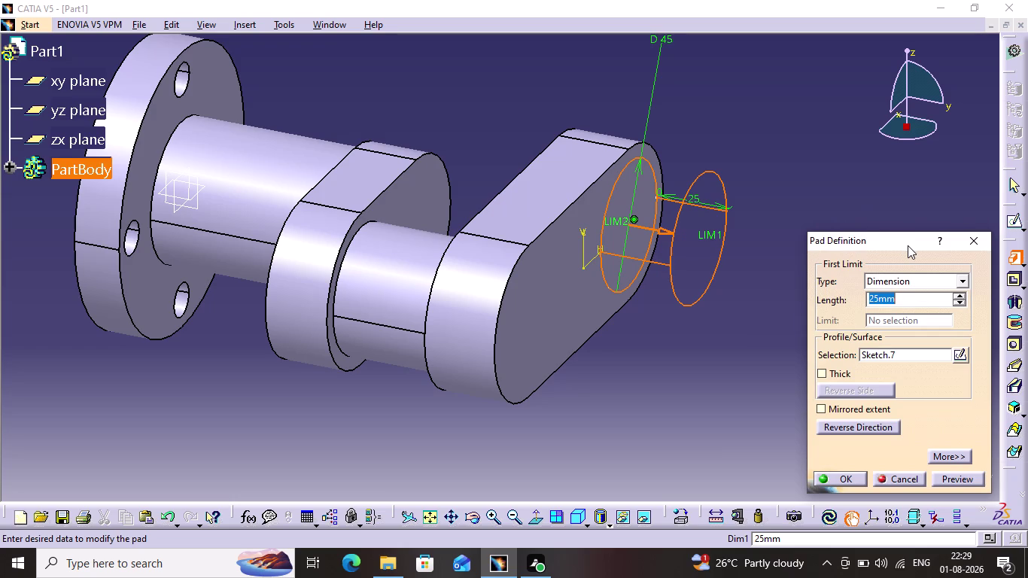
text(35)
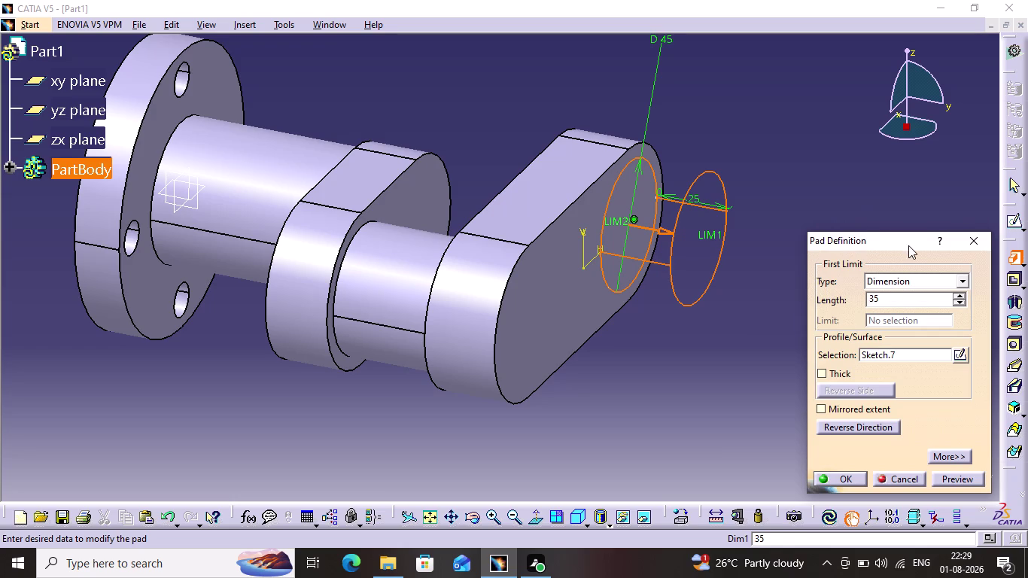
key(Return)
click(915, 221)
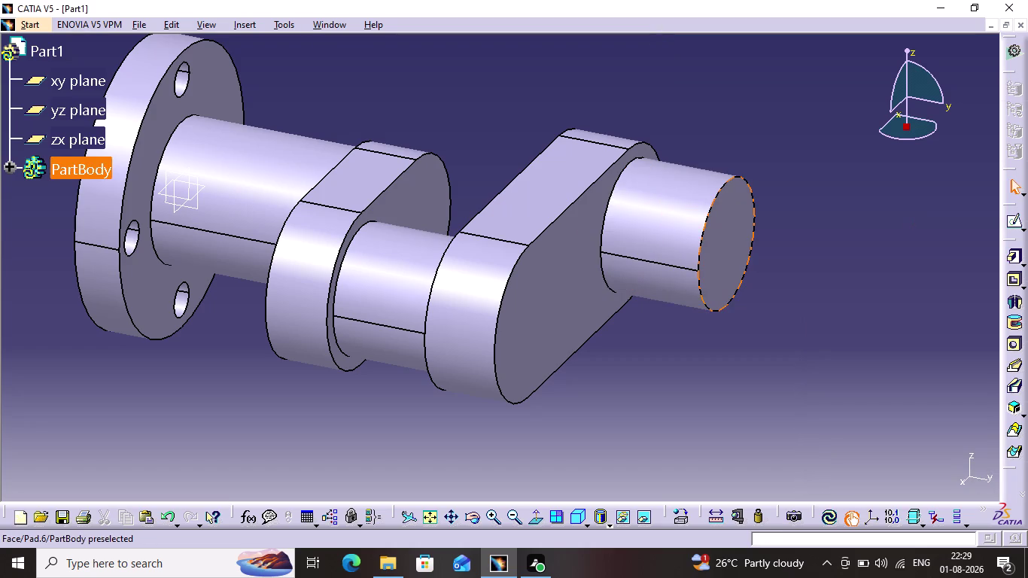
click(708, 244)
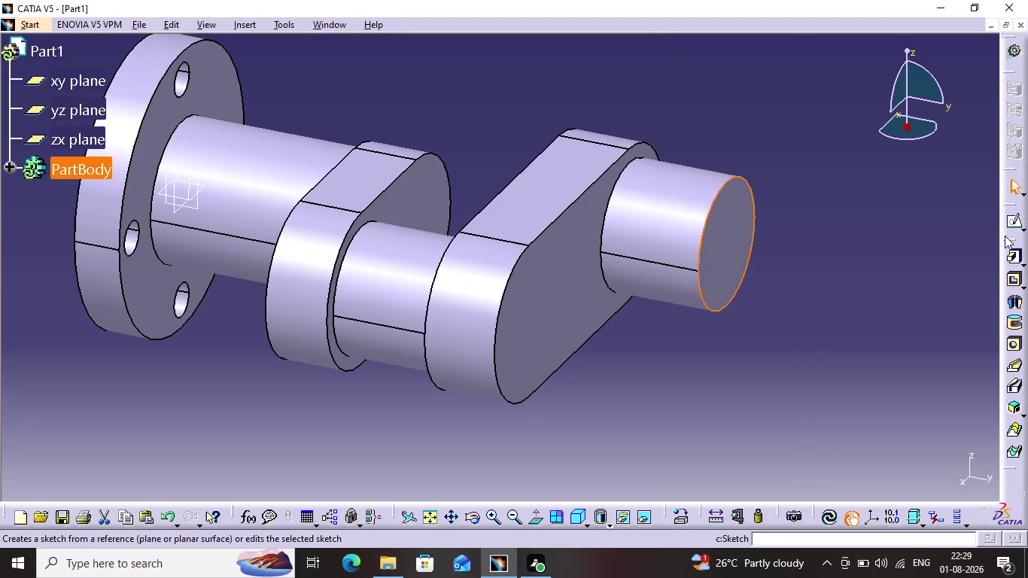
click(1008, 227)
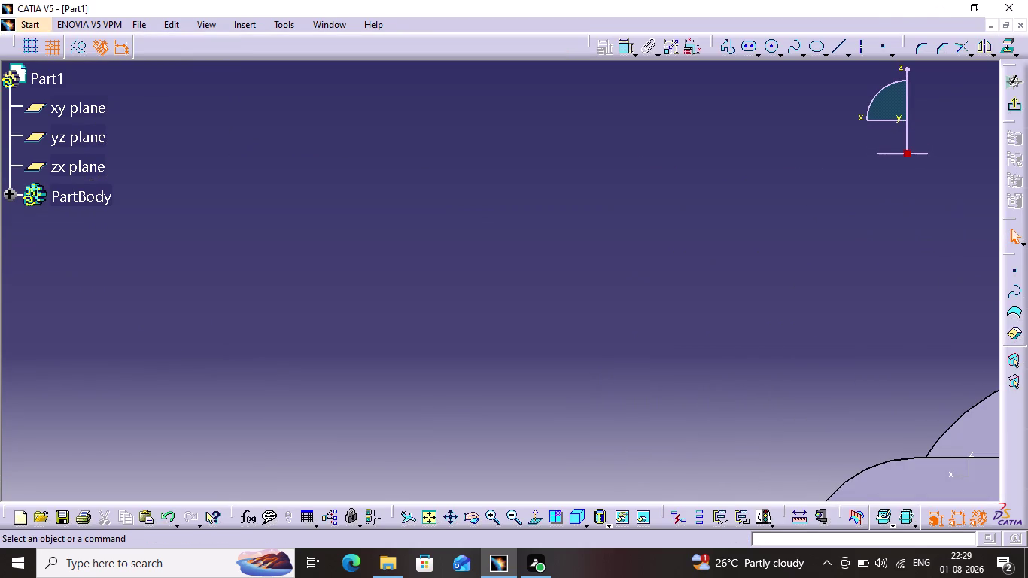
click(433, 513)
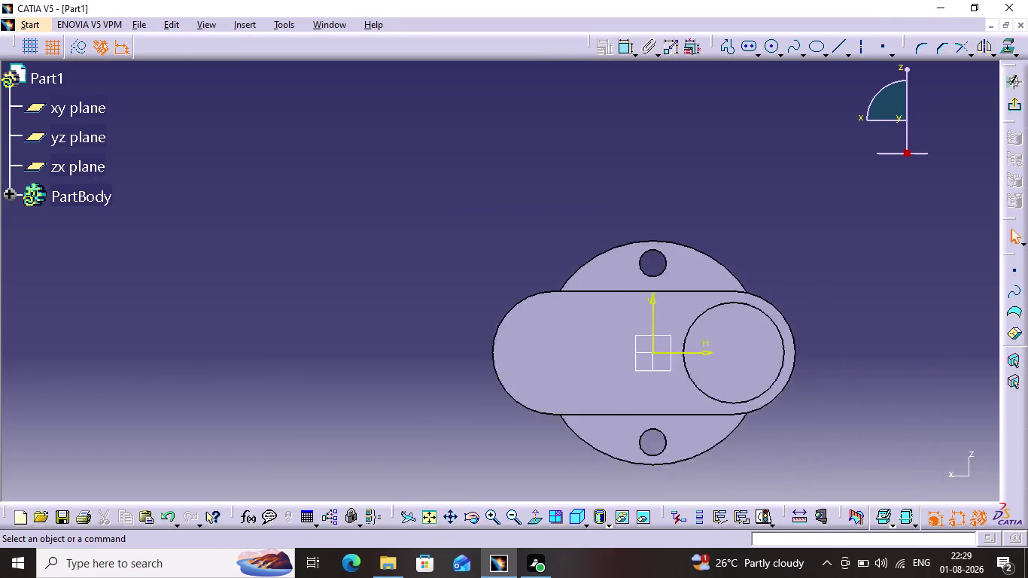